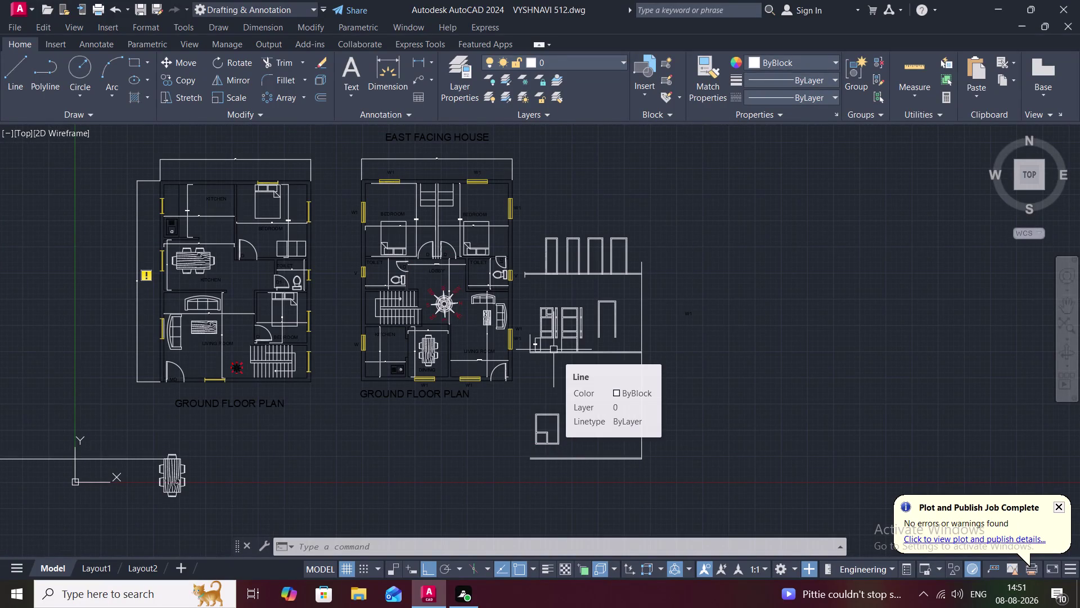
Offset the right compartment's bottom line 3'10" upward to form a shelf.
scroll(up, 3)
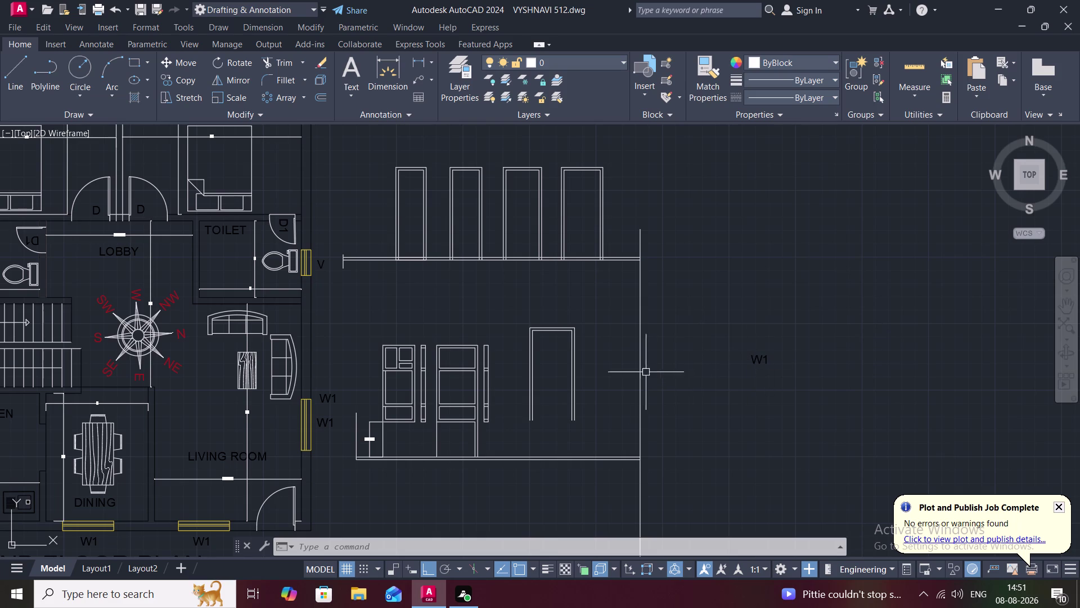
middle_drag(763, 310, 773, 304)
scroll(down, 3)
middle_drag(676, 360, 754, 307)
scroll(down, 3)
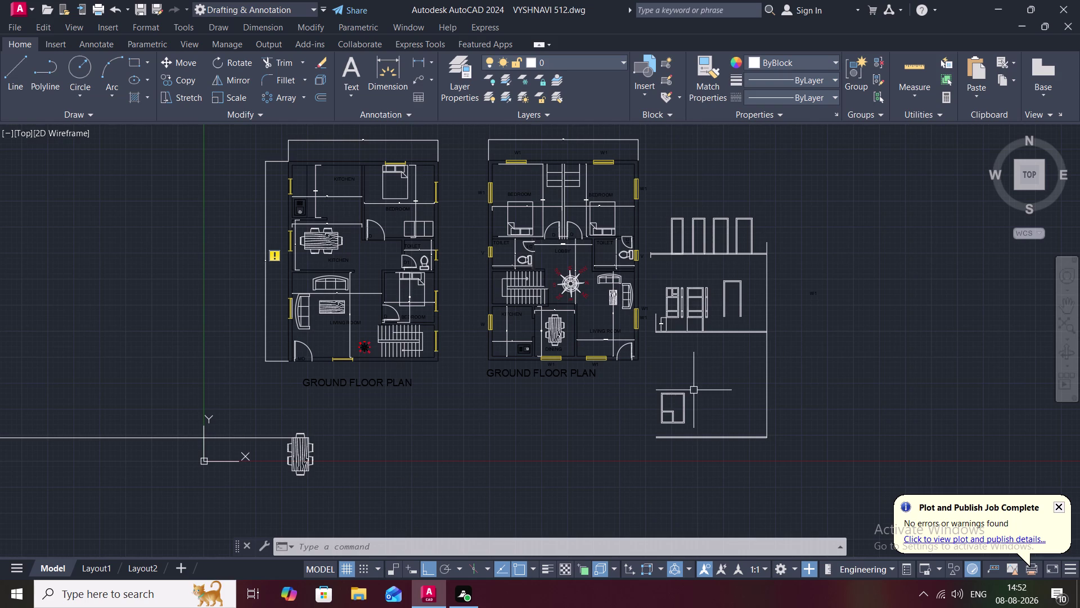
scroll(up, 3)
scroll(up, 3)
middle_drag(694, 390, 697, 286)
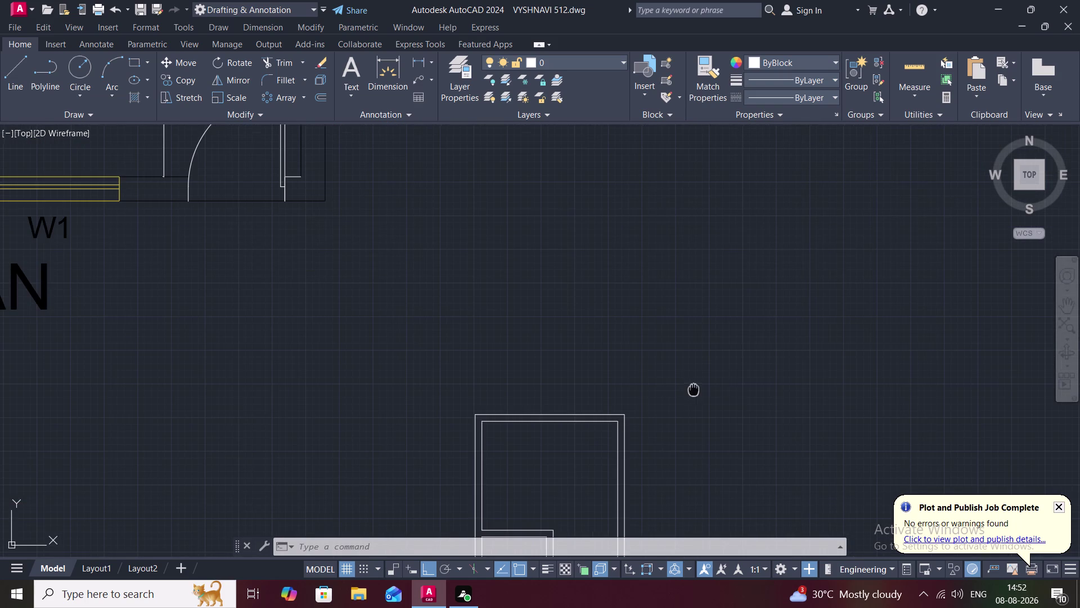
middle_drag(697, 286, 703, 259)
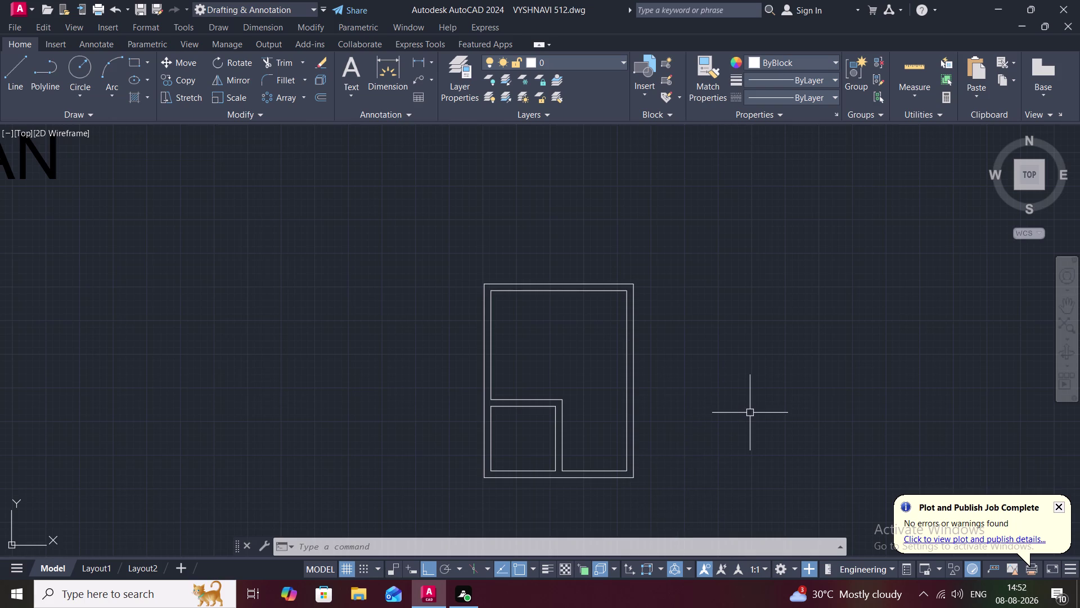
scroll(up, 3)
middle_drag(615, 384, 691, 337)
scroll(down, 3)
scroll(up, 3)
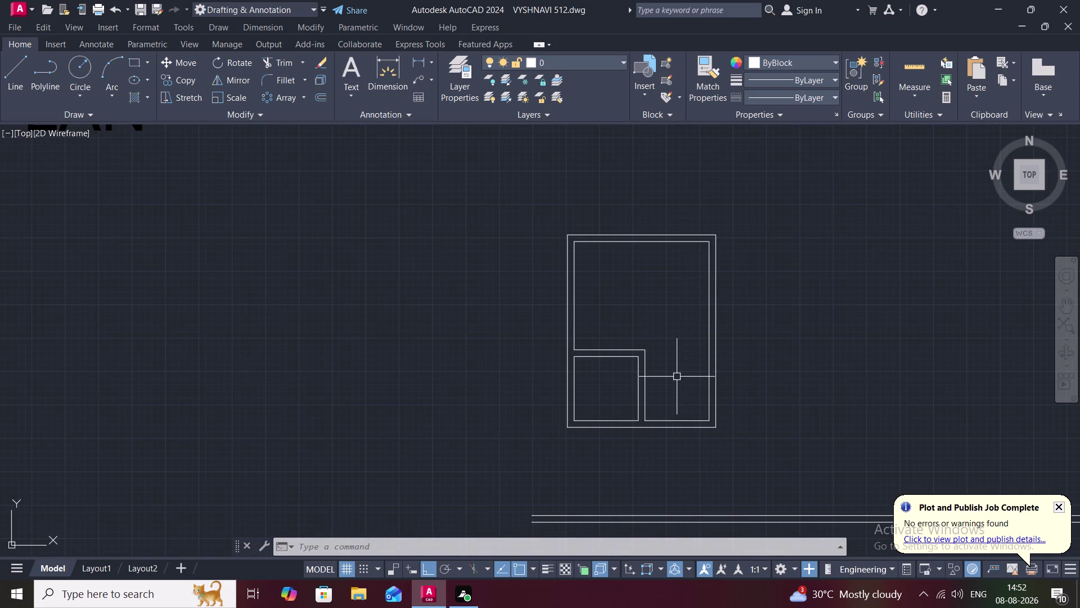
key(o)
key(space)
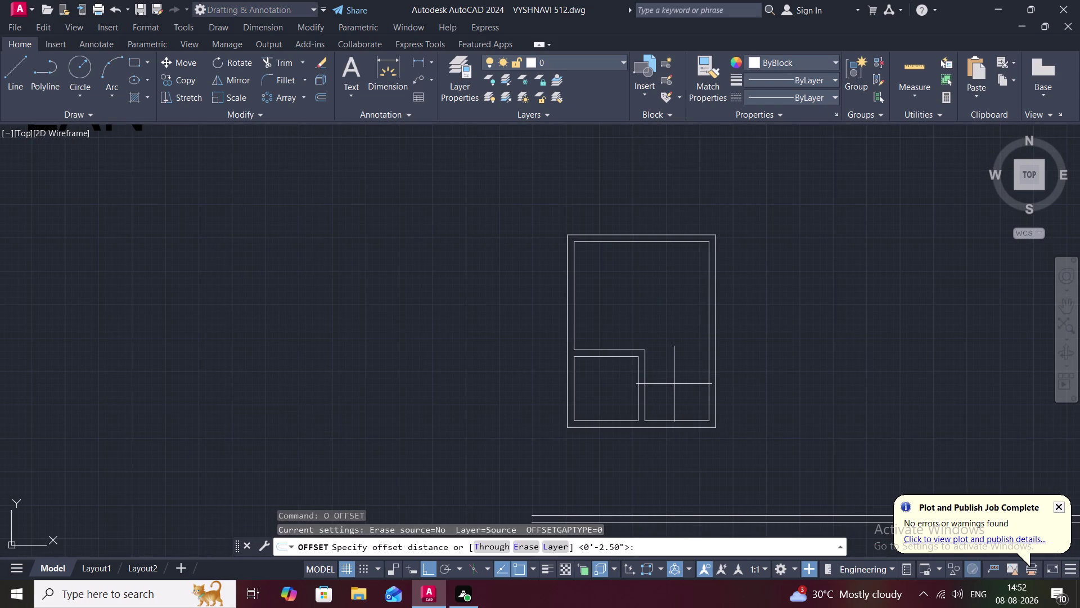
key(3)
text(')
text(10)
key(shift+quotedbl)
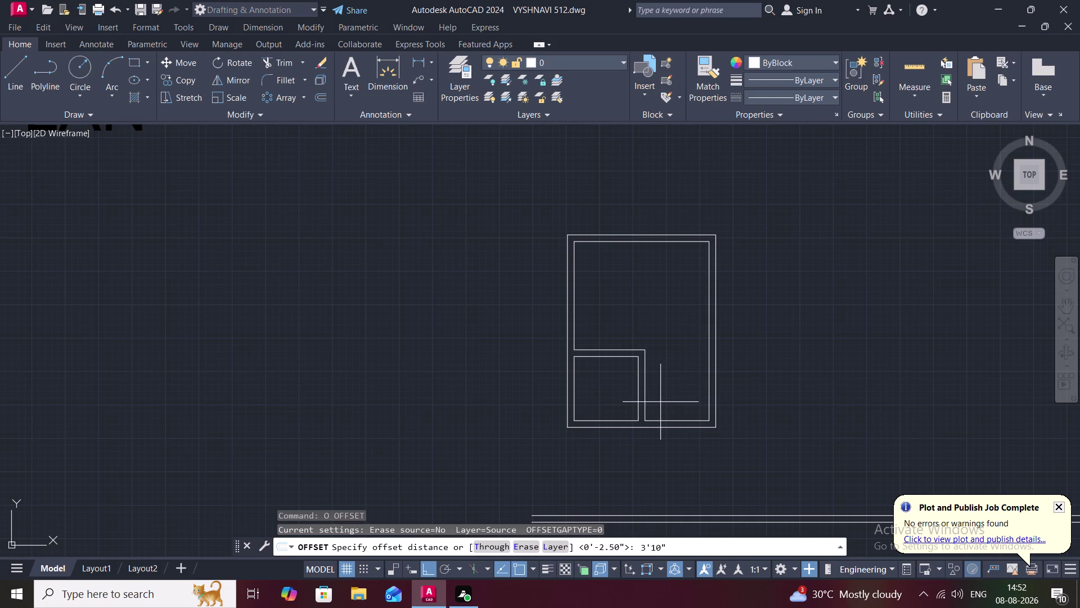
key(space)
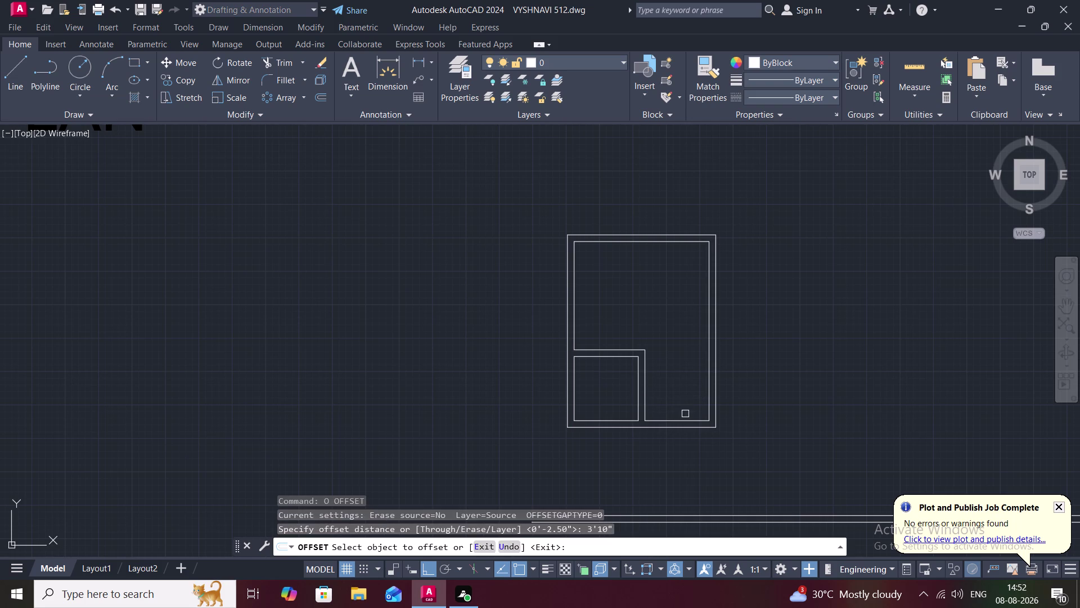
click(686, 420)
click(664, 340)
key(space)
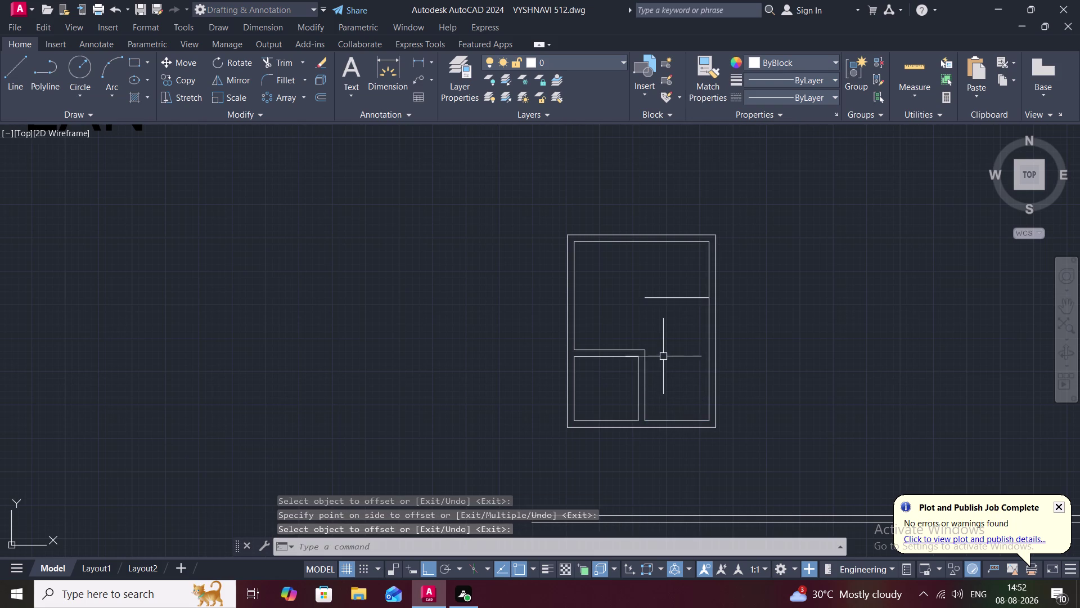
Extend the right compartment's side up to the shelf and the shelf left to the frame.
key(e)
text(X)
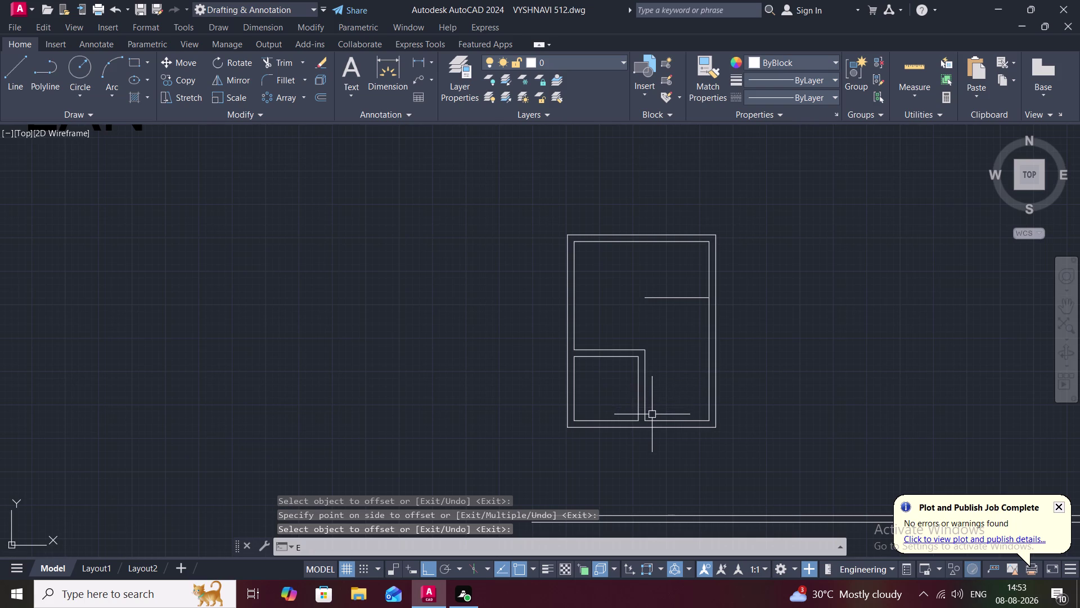
key(space)
click(647, 372)
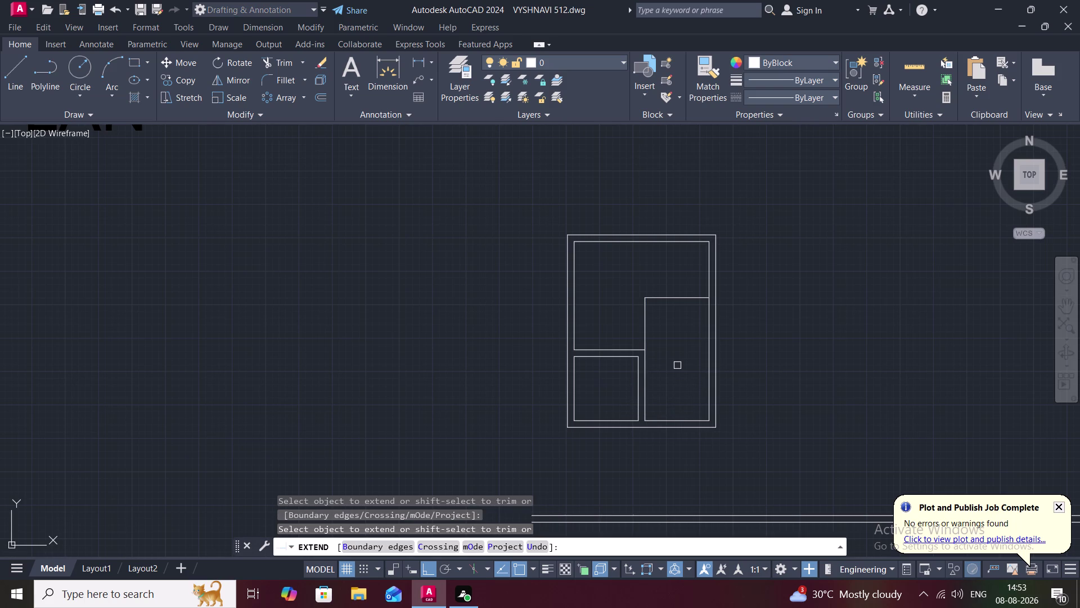
key(Escape)
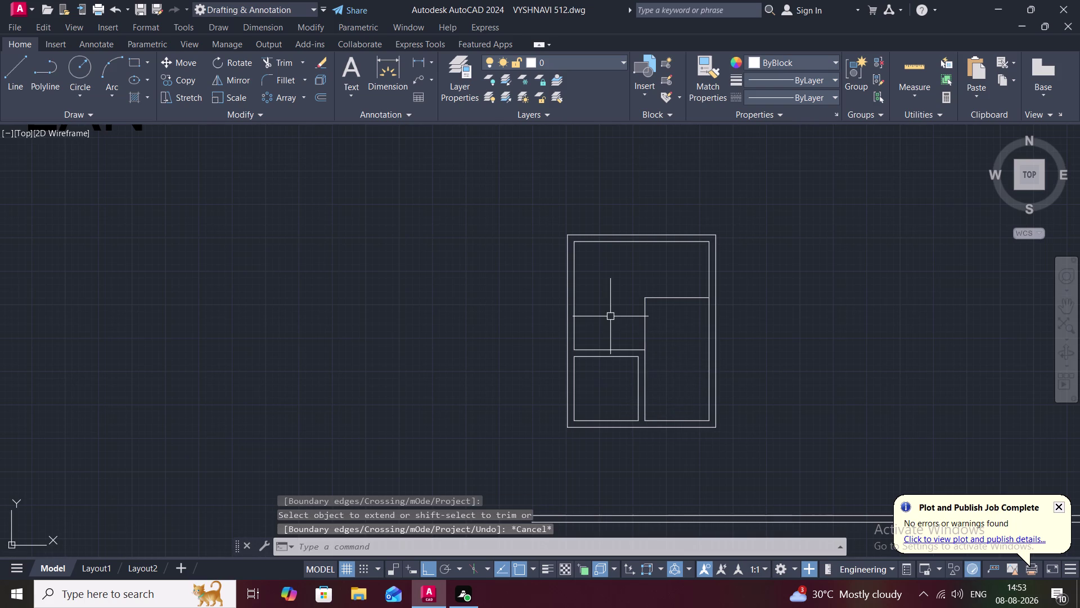
key(Escape)
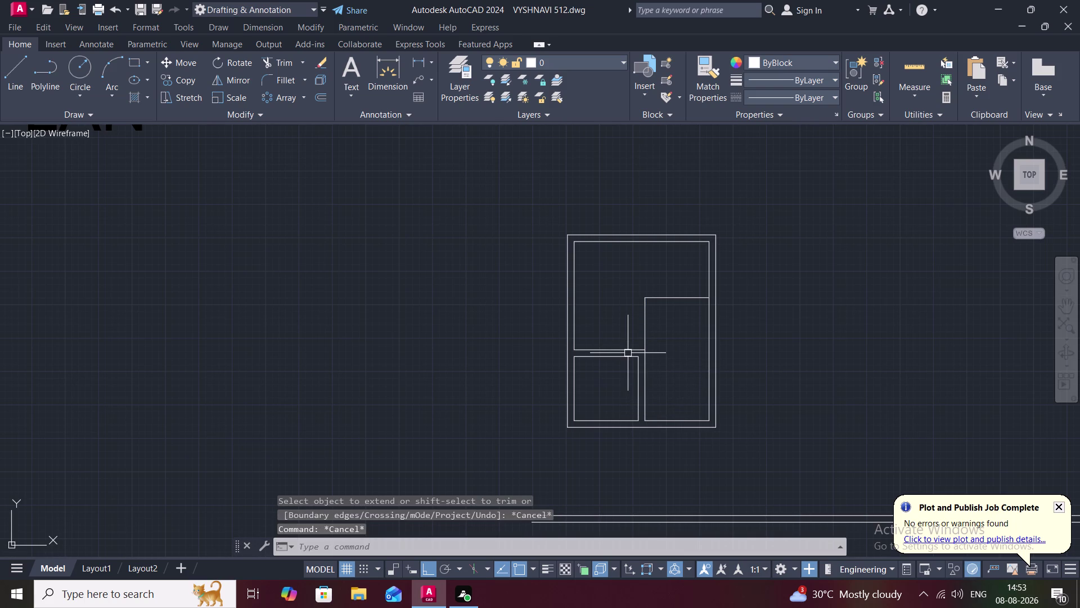
text(L)
key(space)
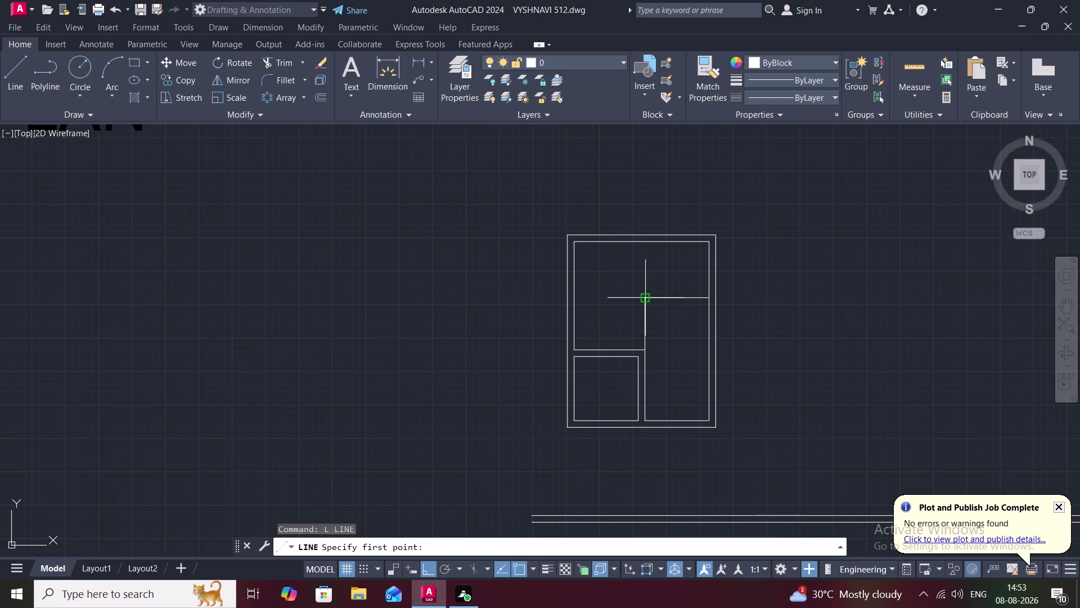
key(Escape)
key(e)
text(X)
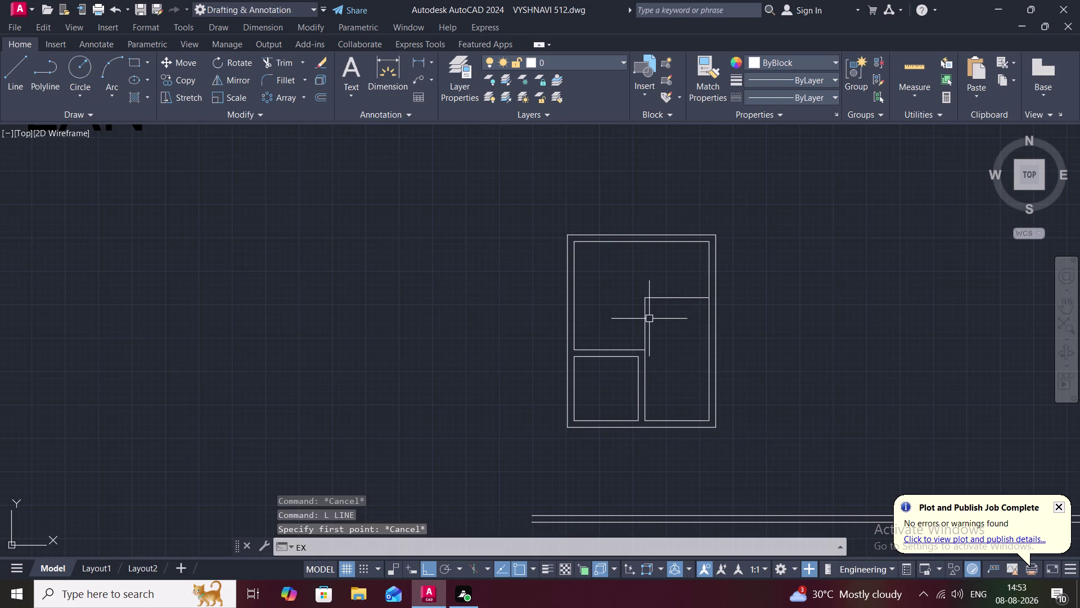
key(space)
click(670, 298)
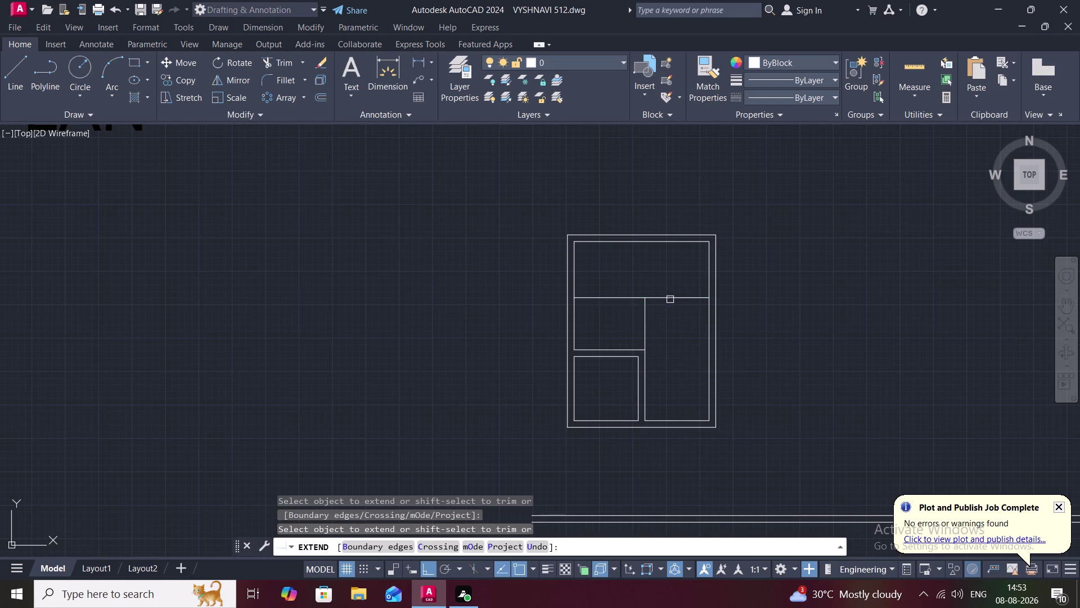
key(Escape)
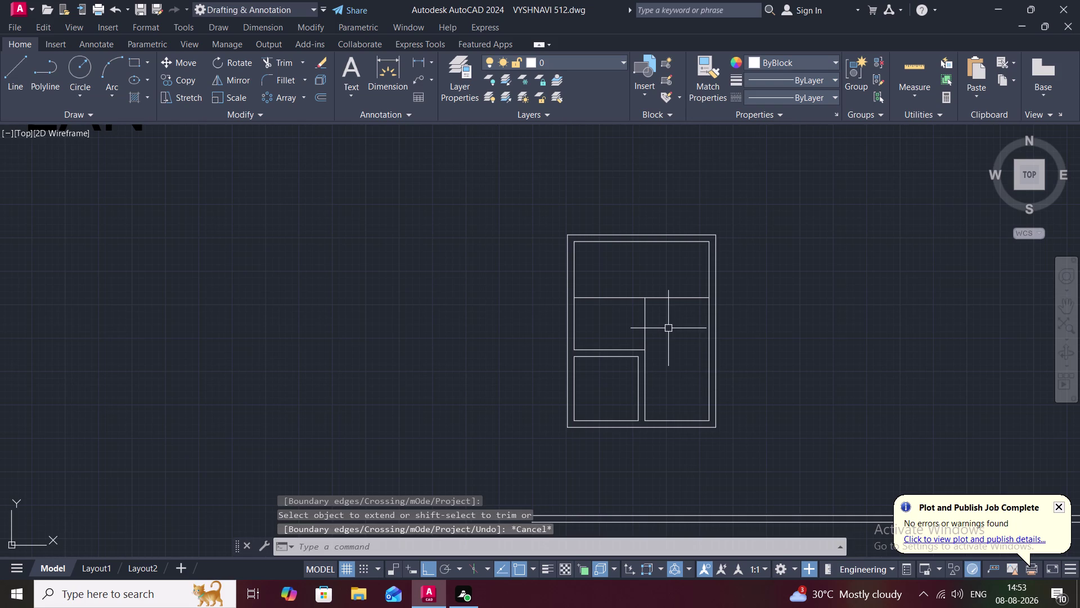
Extend the lower compartment's divider up to the shelf.
scroll(up, 3)
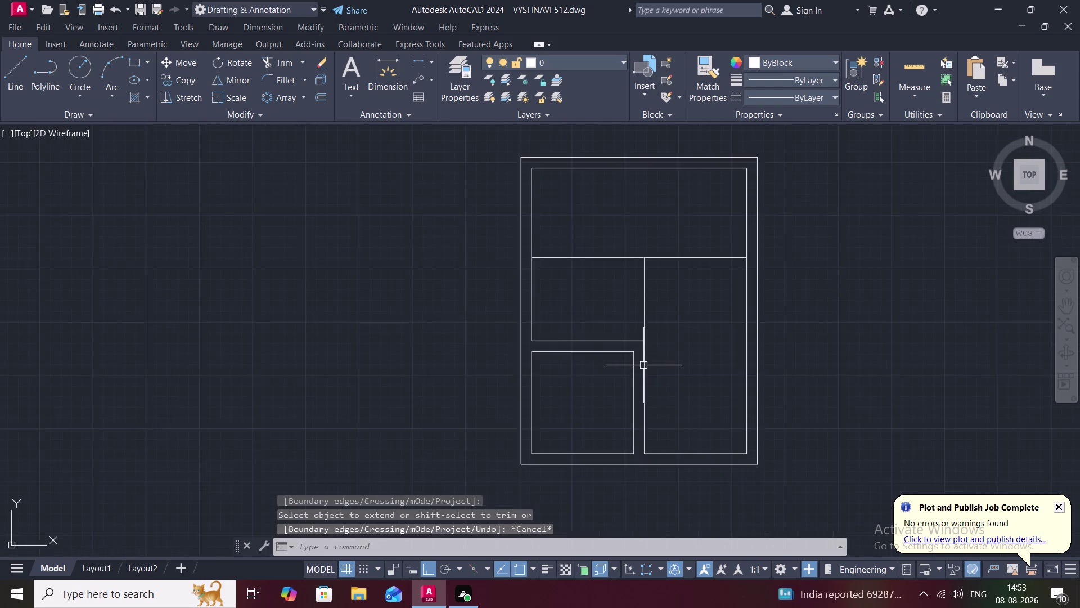
scroll(up, 3)
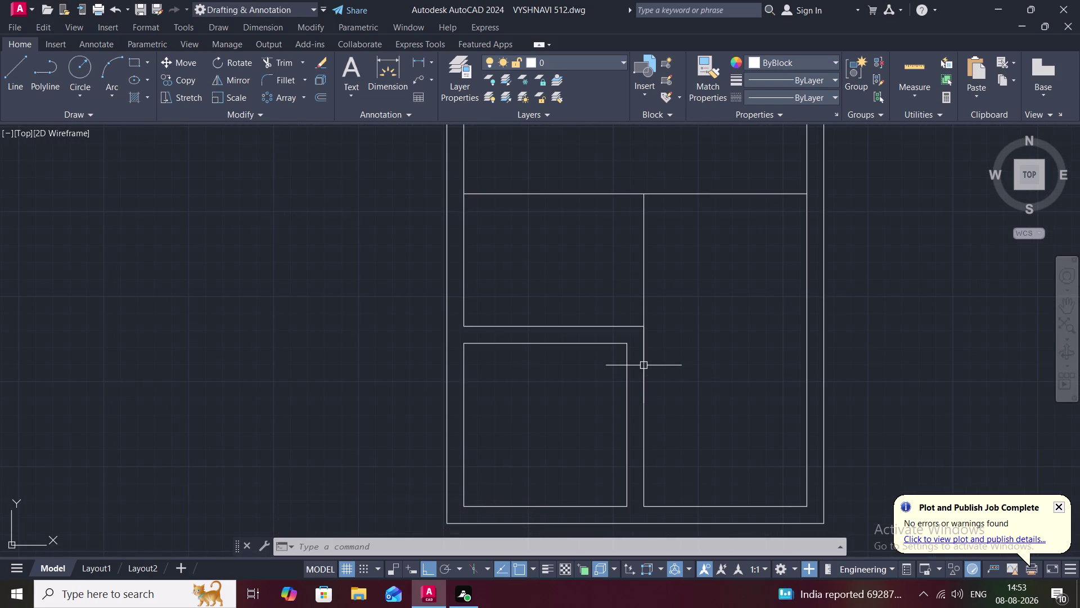
text(EX)
key(space)
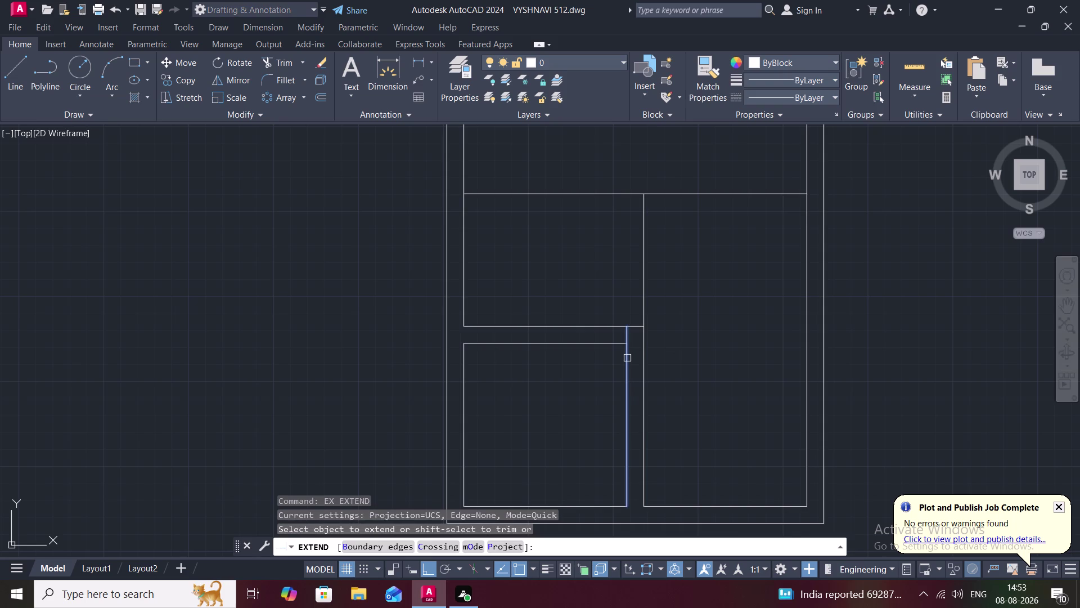
click(627, 358)
click(628, 343)
key(Escape)
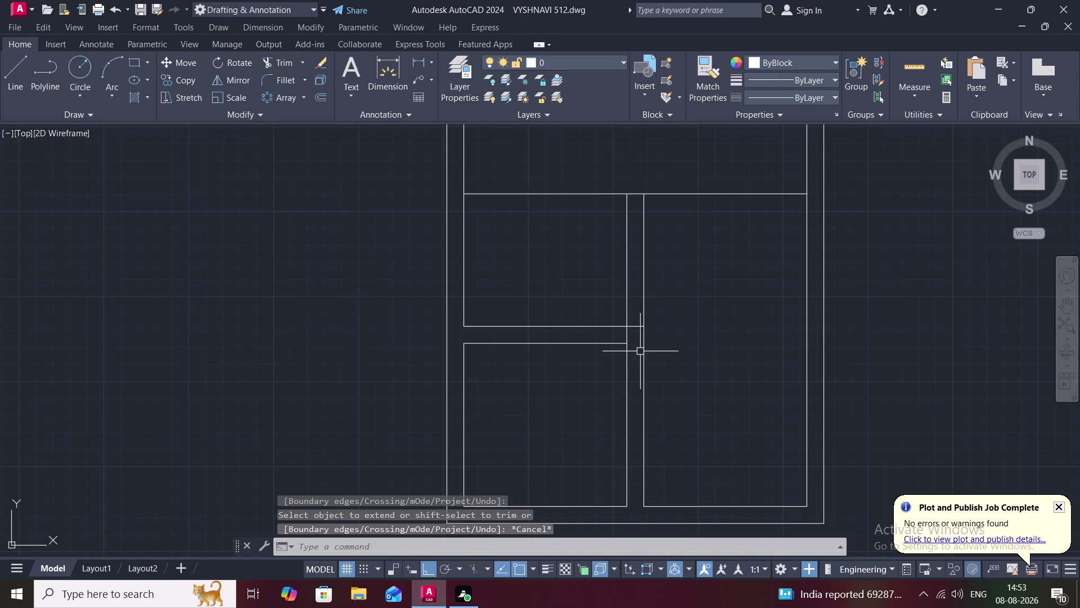
Trim the short stub between the left compartments.
key(r)
key(Escape)
key(t)
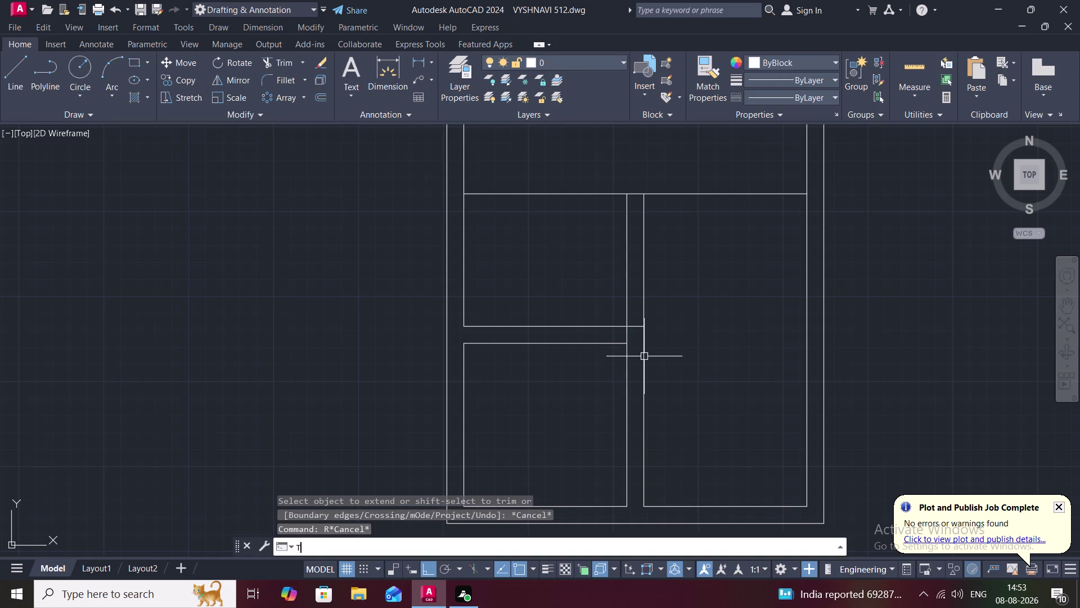
key(r)
key(space)
click(636, 327)
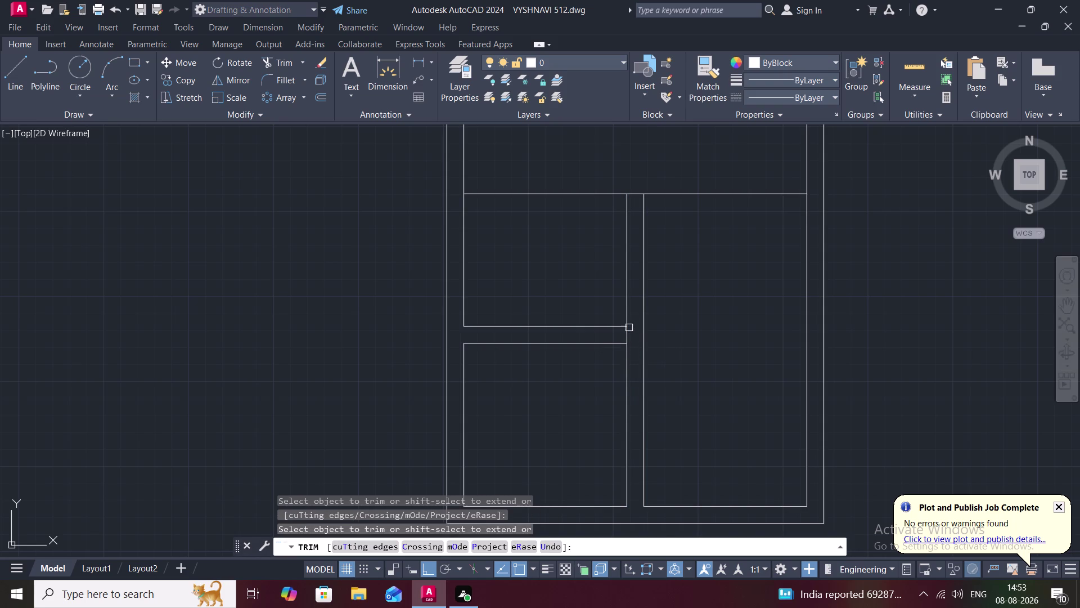
click(628, 334)
key(Escape)
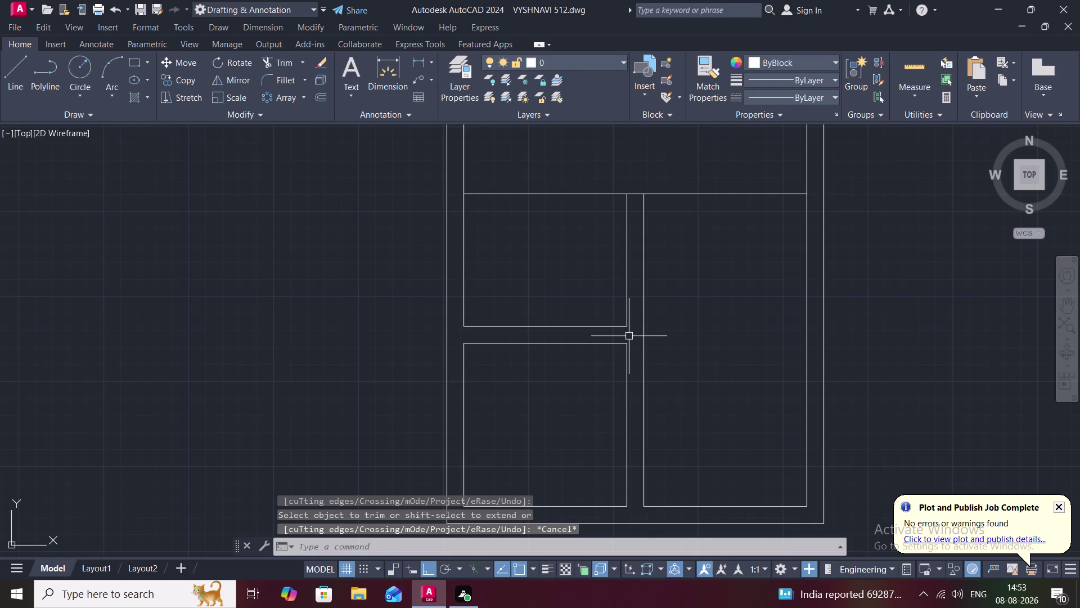
key(Escape)
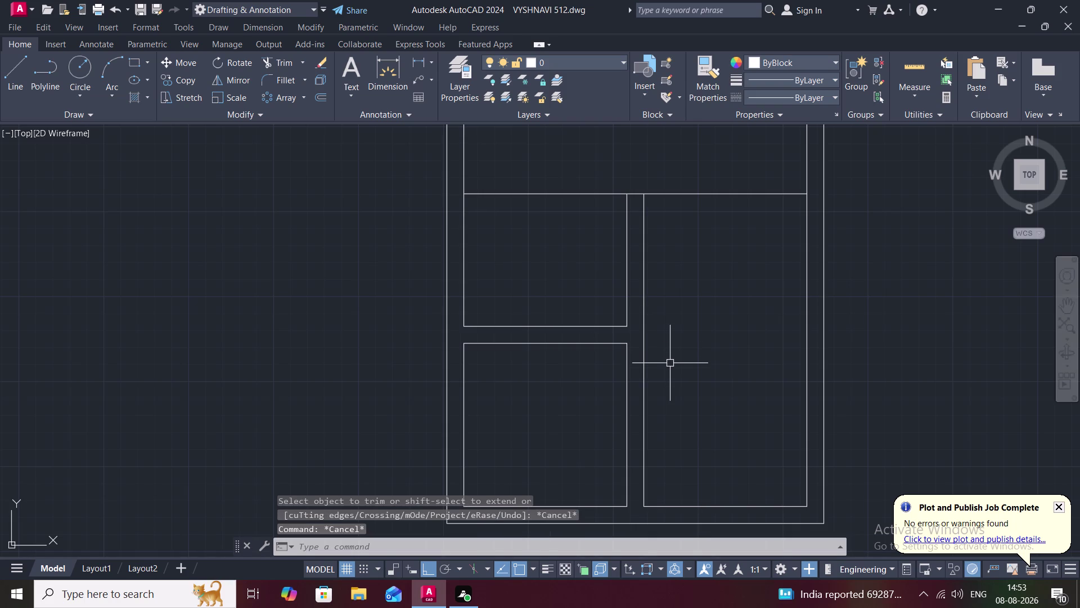
Offset the top shelf line 2.5" upward to form a thin top panel.
key(o)
key(space)
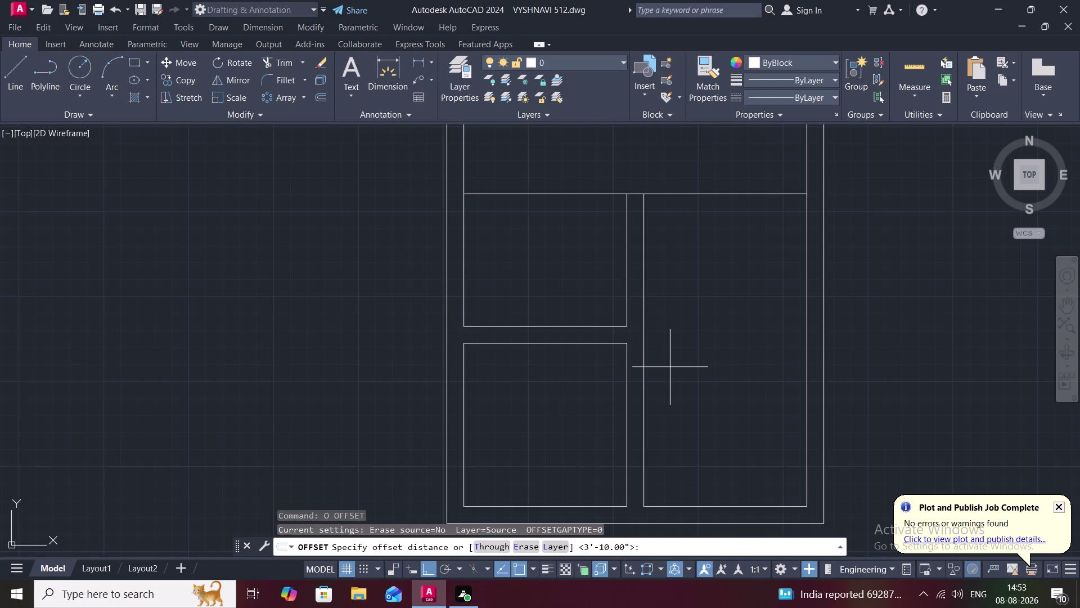
key(2)
key(period)
key(5)
text(")
key(space)
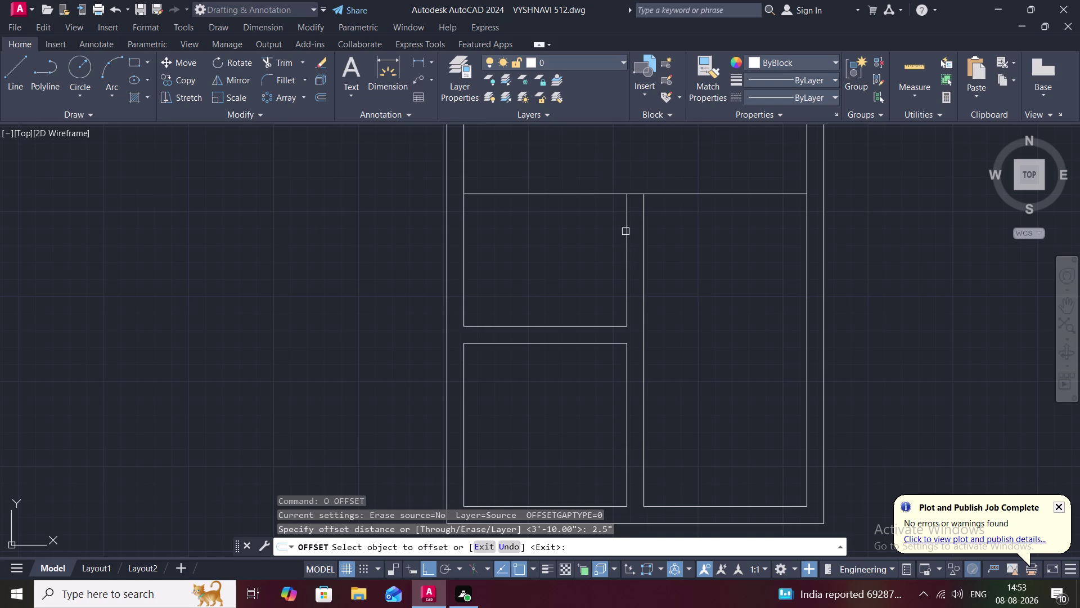
click(636, 193)
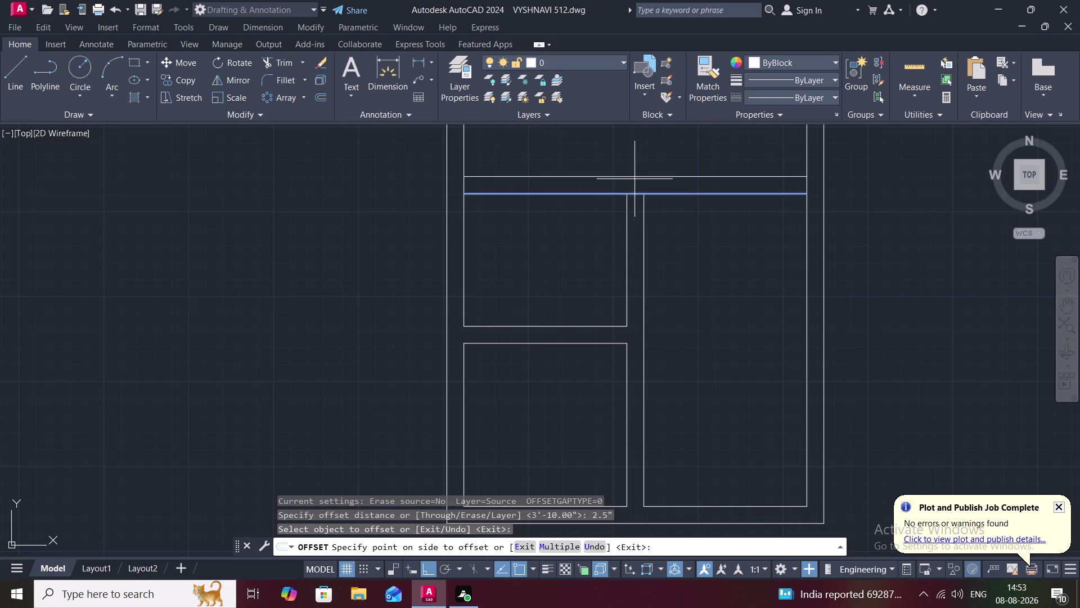
click(634, 178)
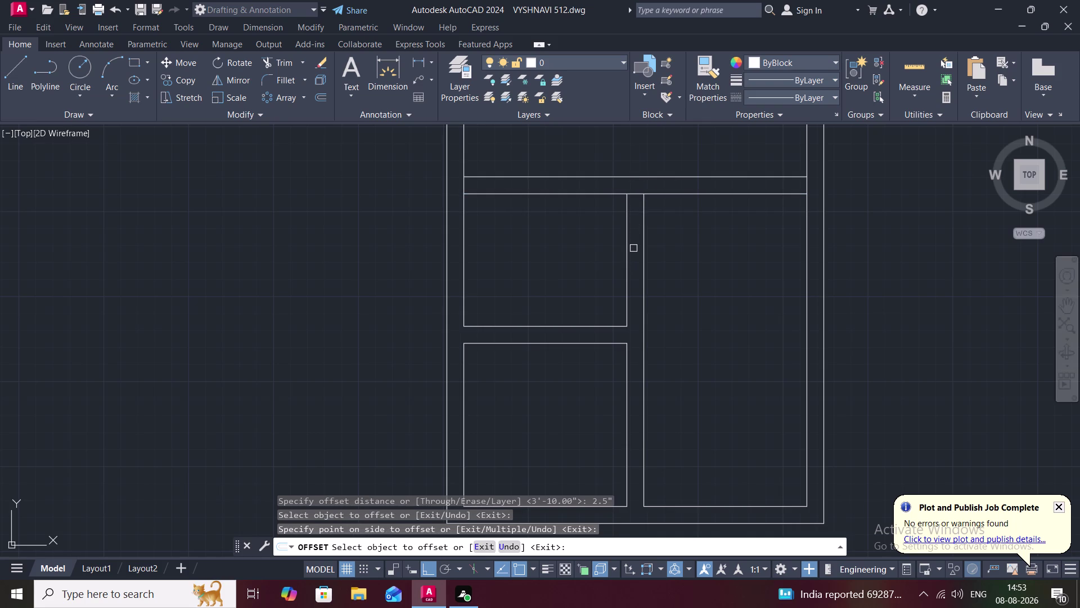
key(Escape)
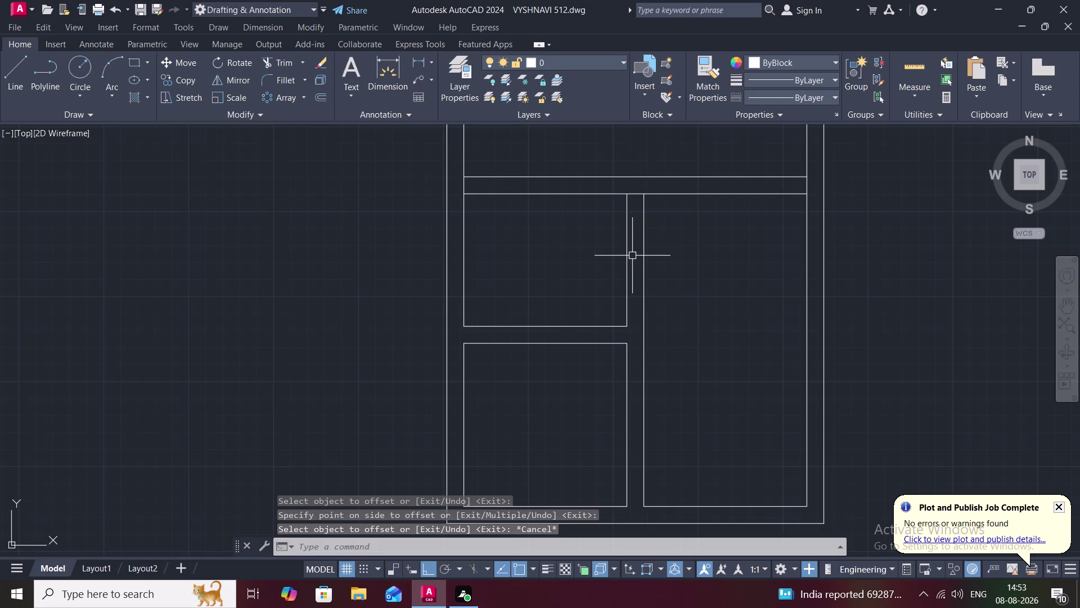
Trim an overlapping line segment at the top panel.
key(t)
text(R)
key(space)
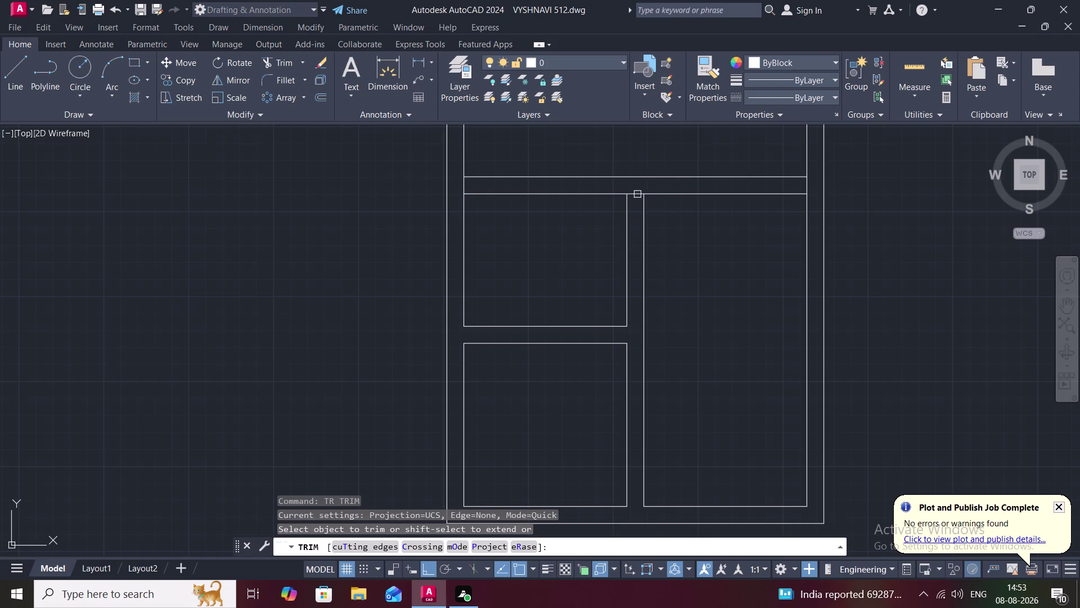
click(637, 195)
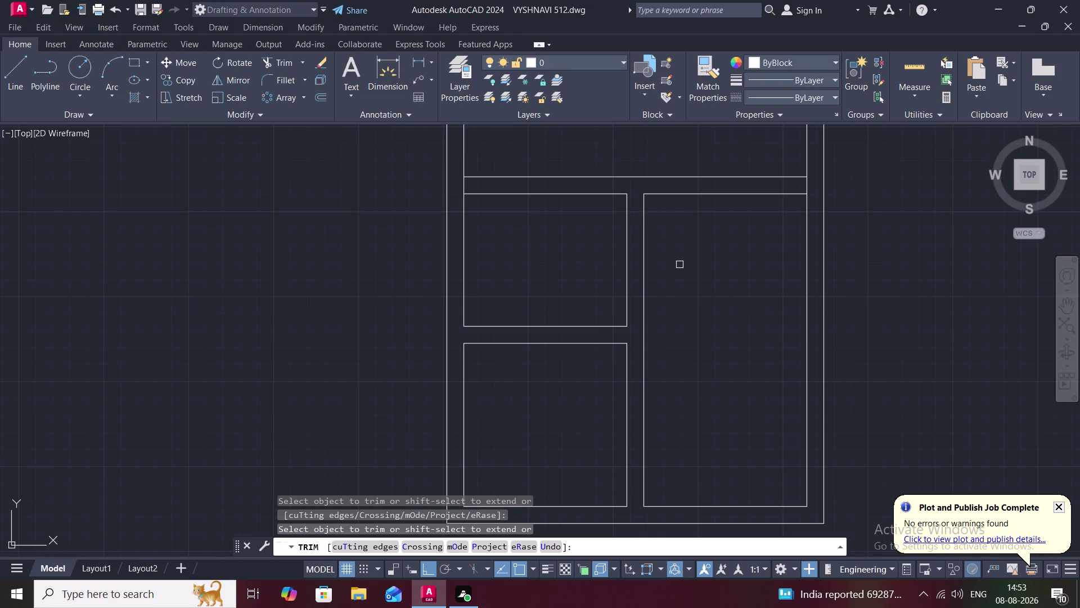
key(Escape)
scroll(down, 3)
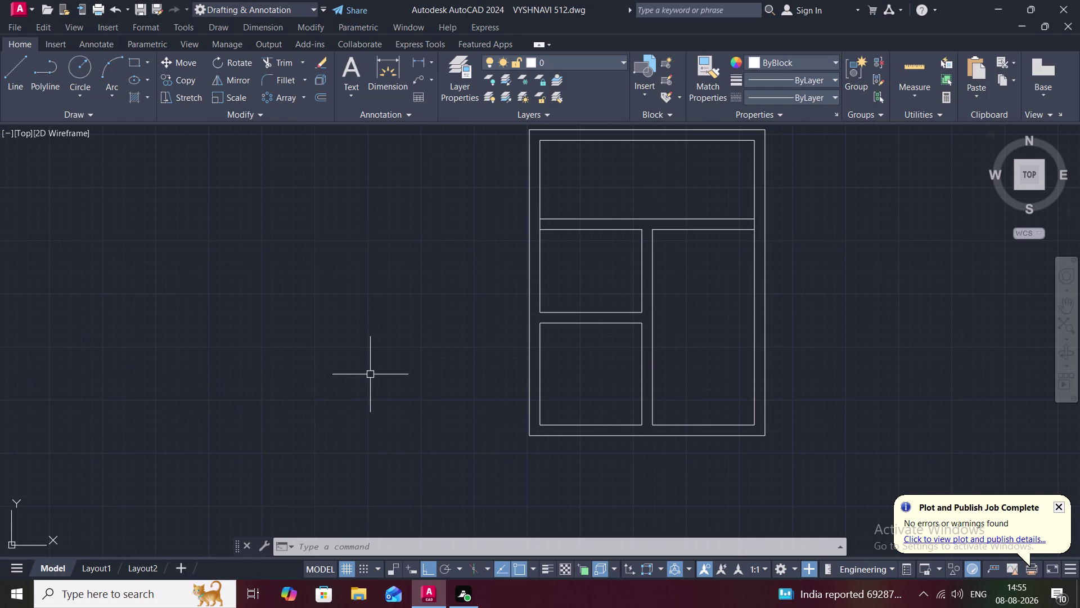
Trim away a leftover line segment inside the cabinet elevation.
key(r)
key(Escape)
text(T)
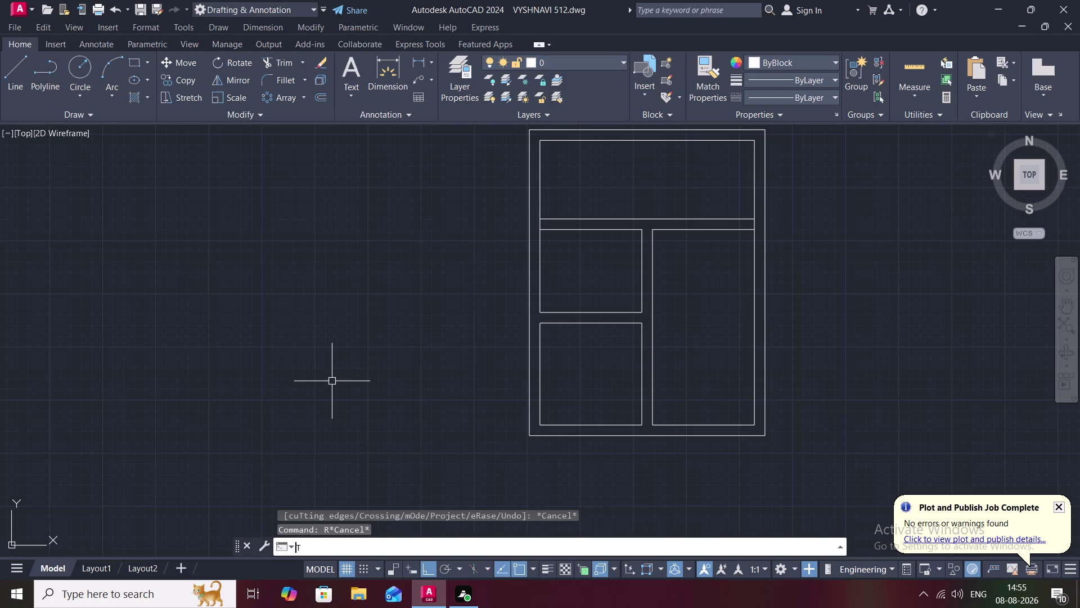
text(R)
key(space)
scroll(up, 3)
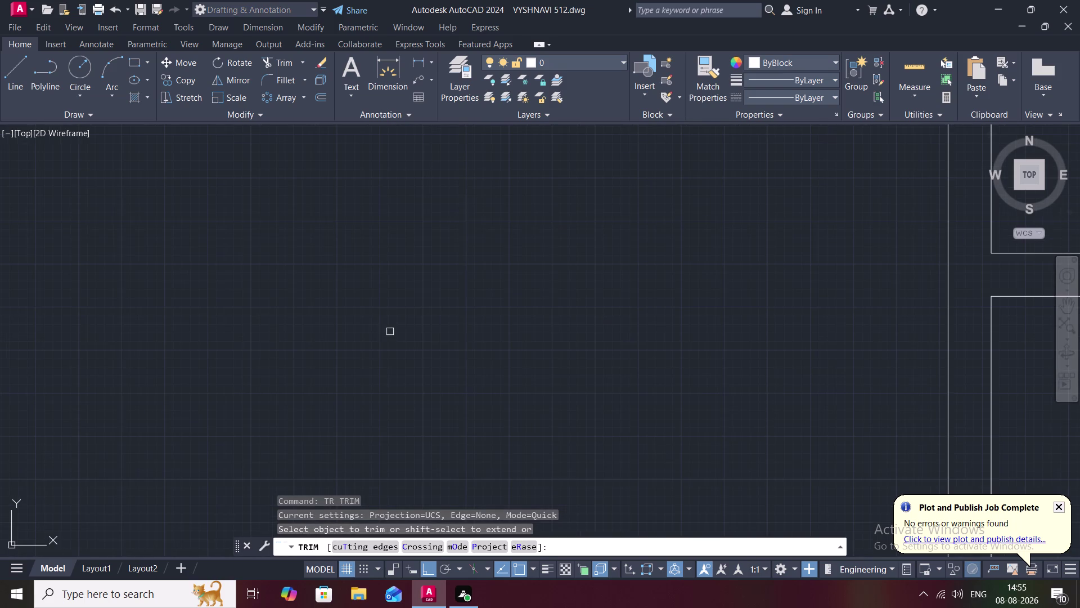
middle_drag(393, 331, 237, 607)
scroll(down, 3)
scroll(down, 3)
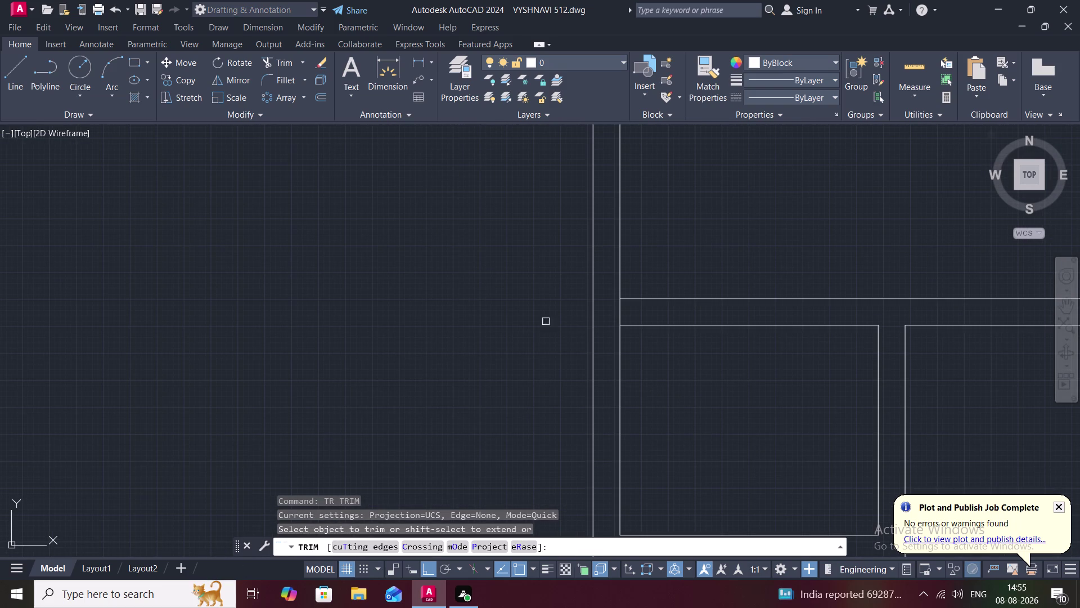
click(621, 311)
scroll(down, 3)
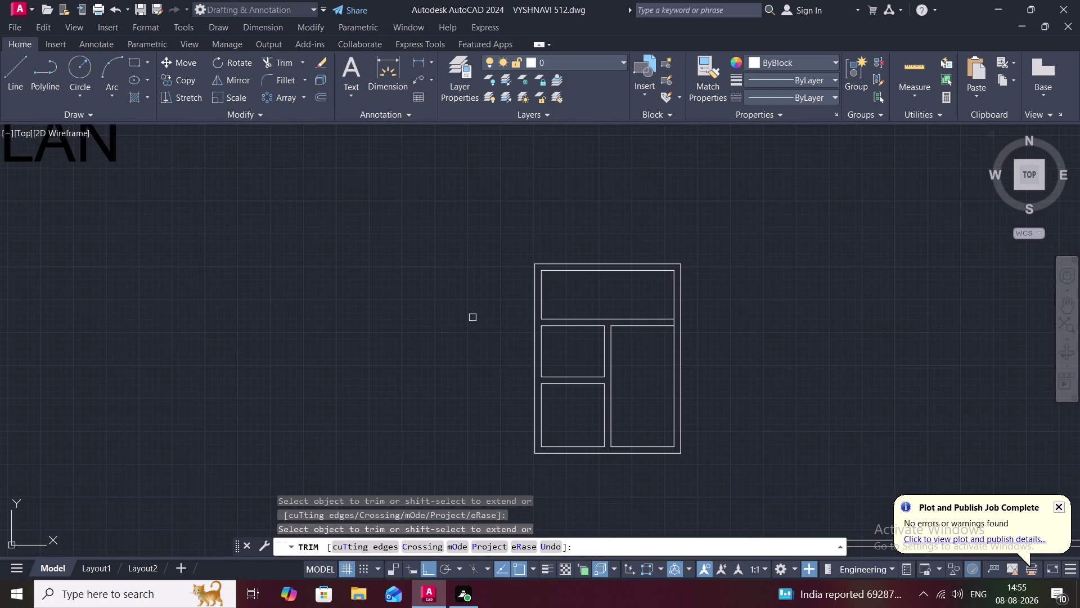
scroll(up, 3)
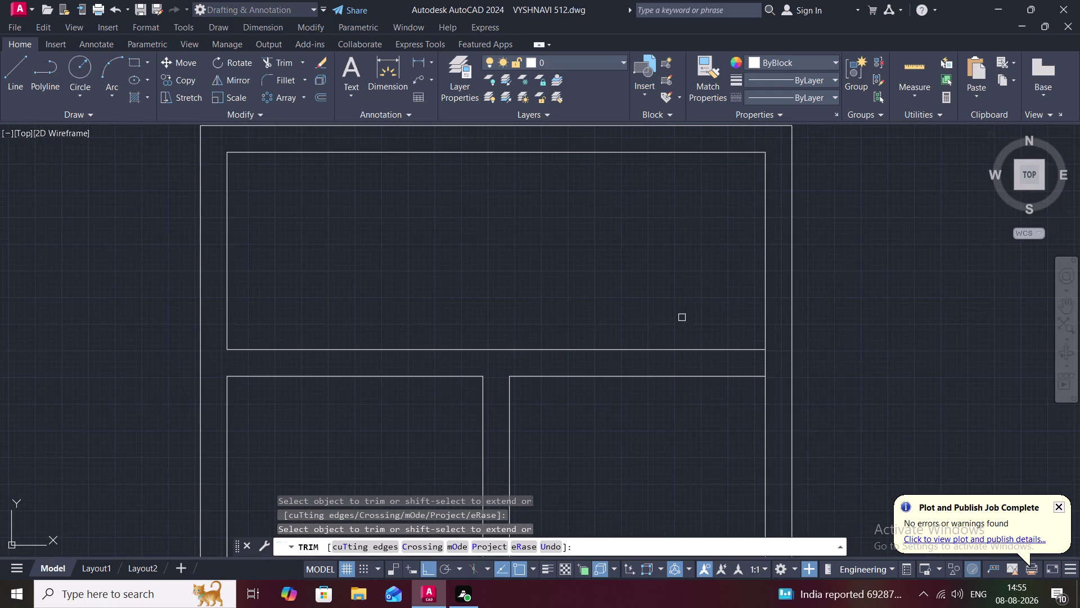
click(763, 366)
Bring the floor-plan wall line into view, dismiss the trim mode prompt, and start OFFSET.
scroll(down, 3)
scroll(down, 3)
middle_drag(840, 353, 734, 259)
scroll(down, 3)
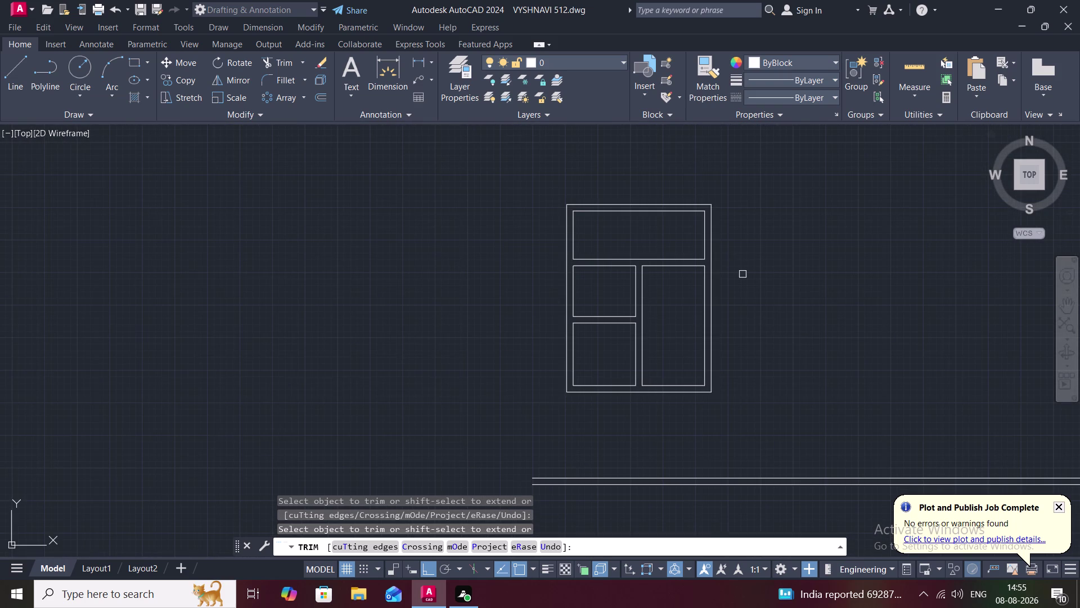
middle_drag(744, 275, 650, 299)
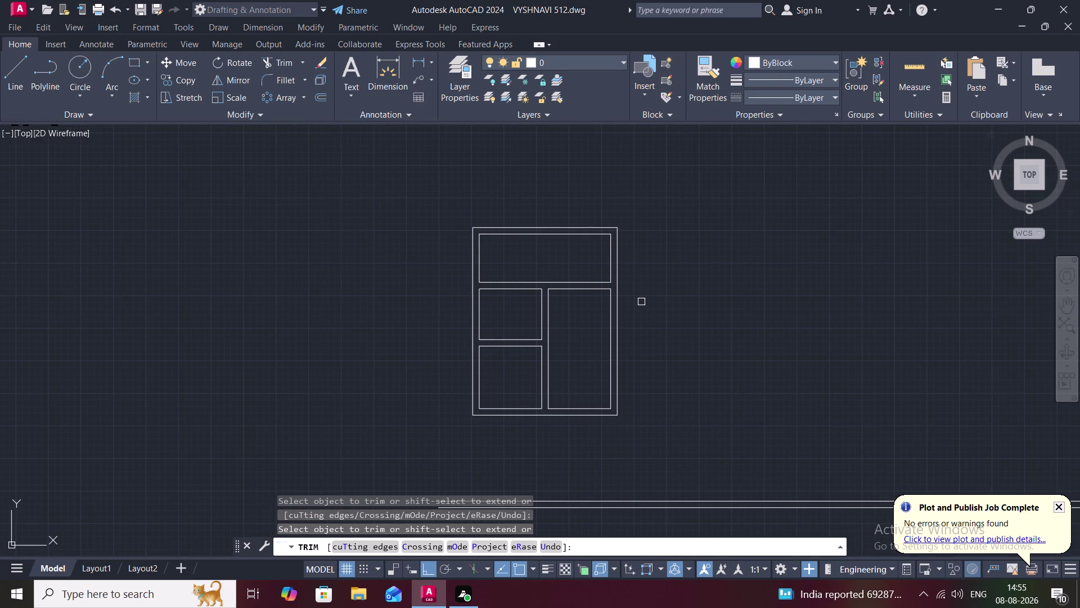
scroll(down, 3)
middle_drag(649, 316, 628, 317)
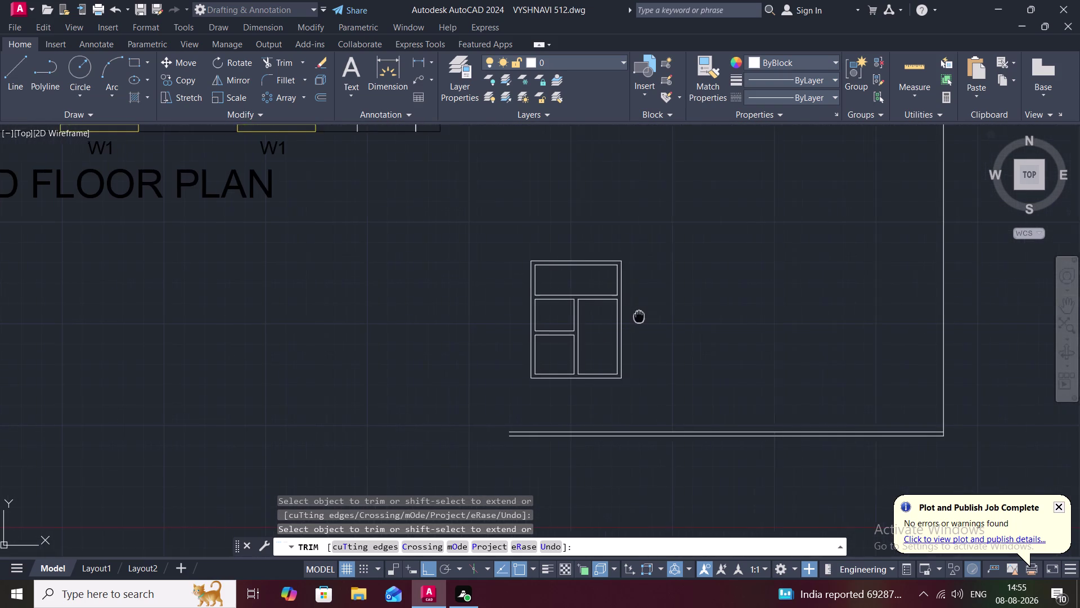
middle_drag(628, 317, 589, 299)
scroll(up, 3)
middle_drag(603, 286, 616, 208)
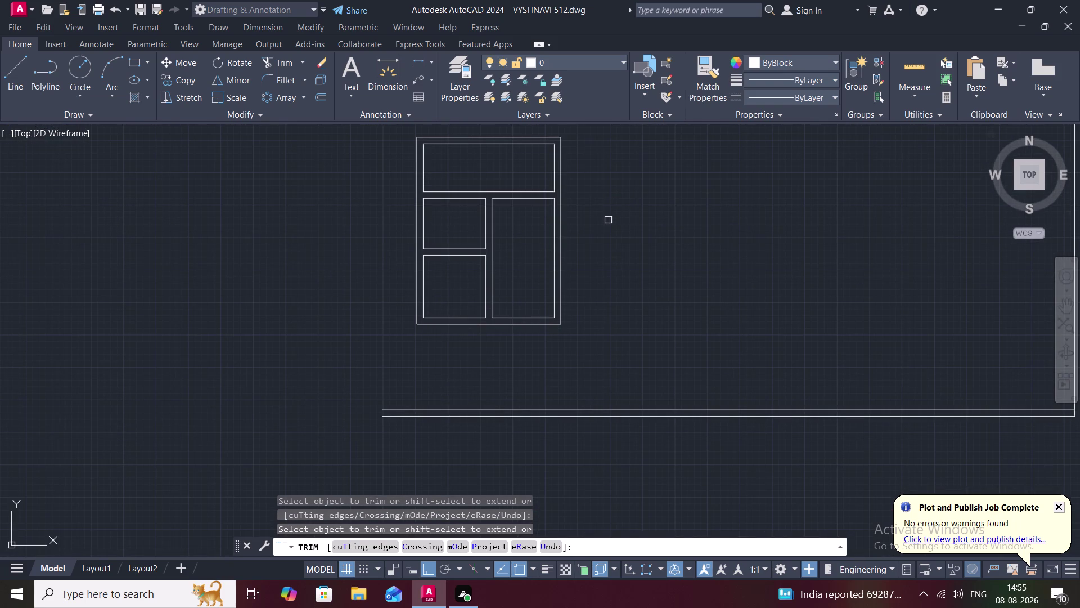
text(O)
key(space)
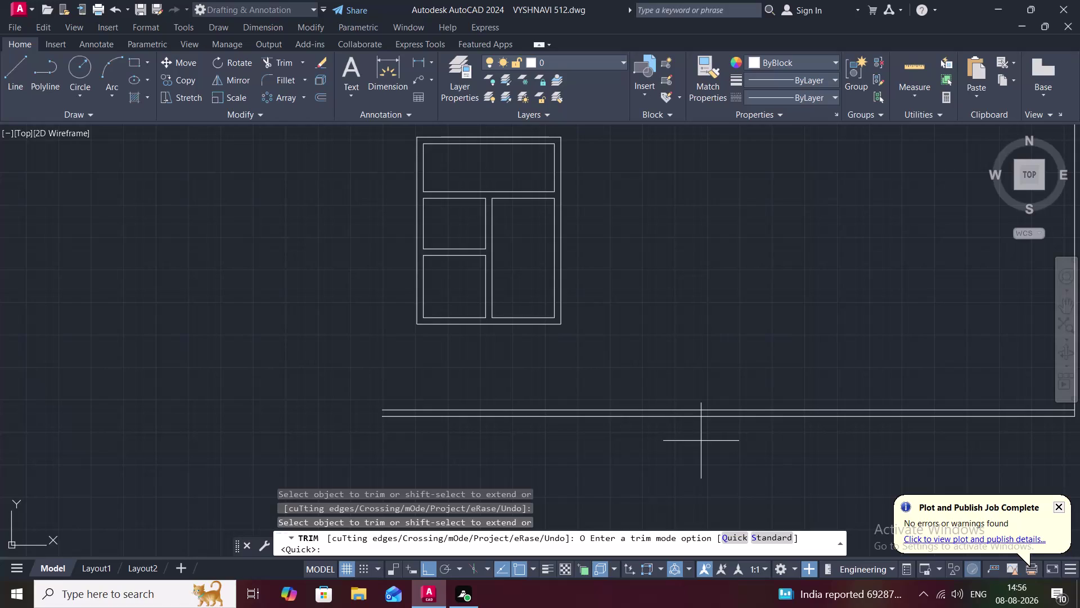
middle_drag(639, 324, 641, 329)
middle_drag(640, 328, 602, 390)
scroll(down, 3)
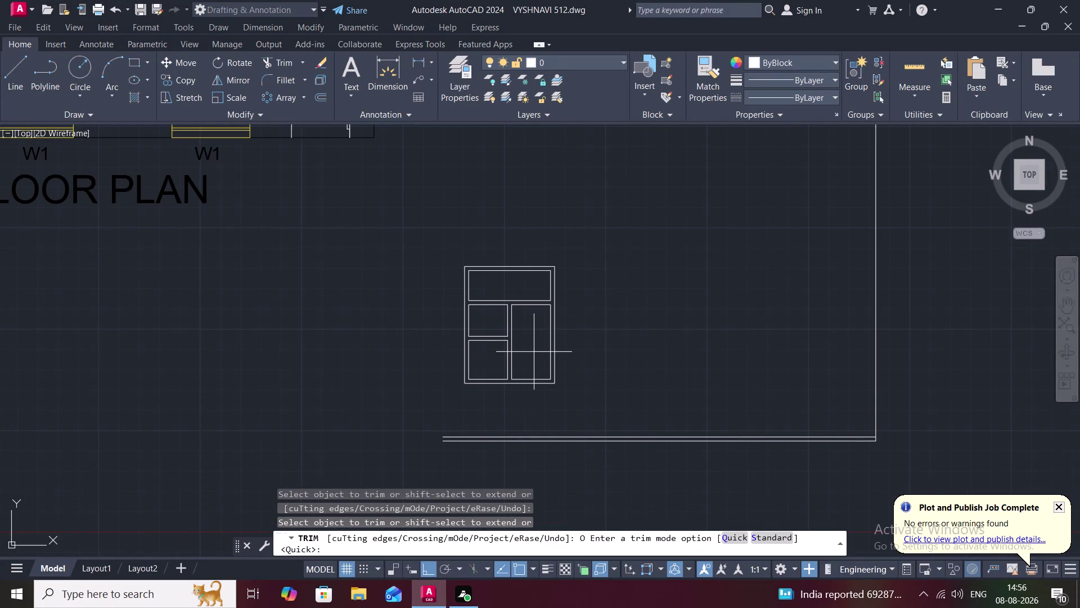
text(L)
key(space)
key(Escape)
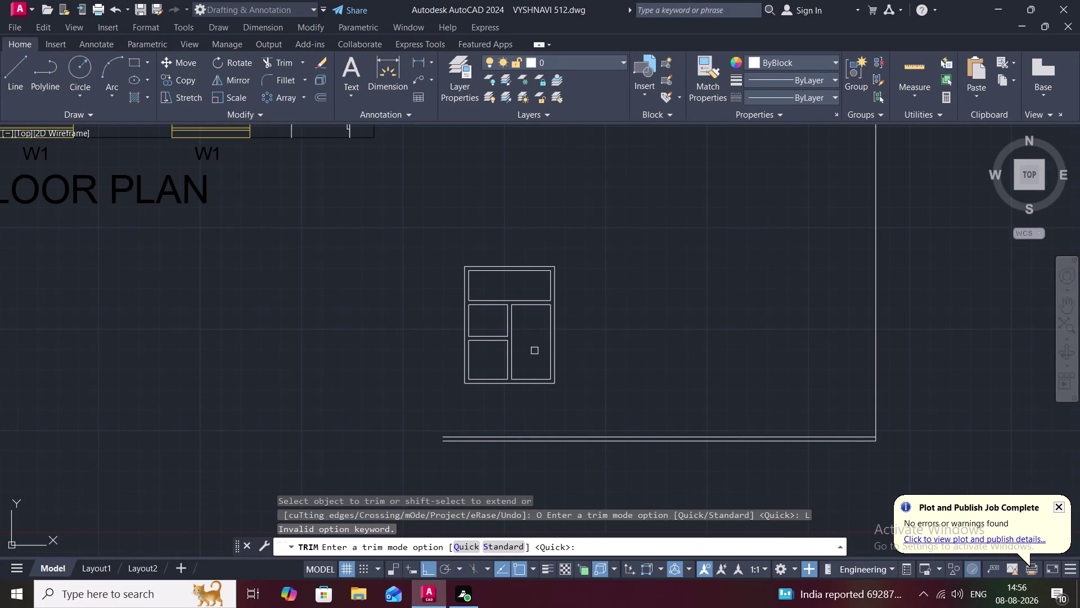
key(o)
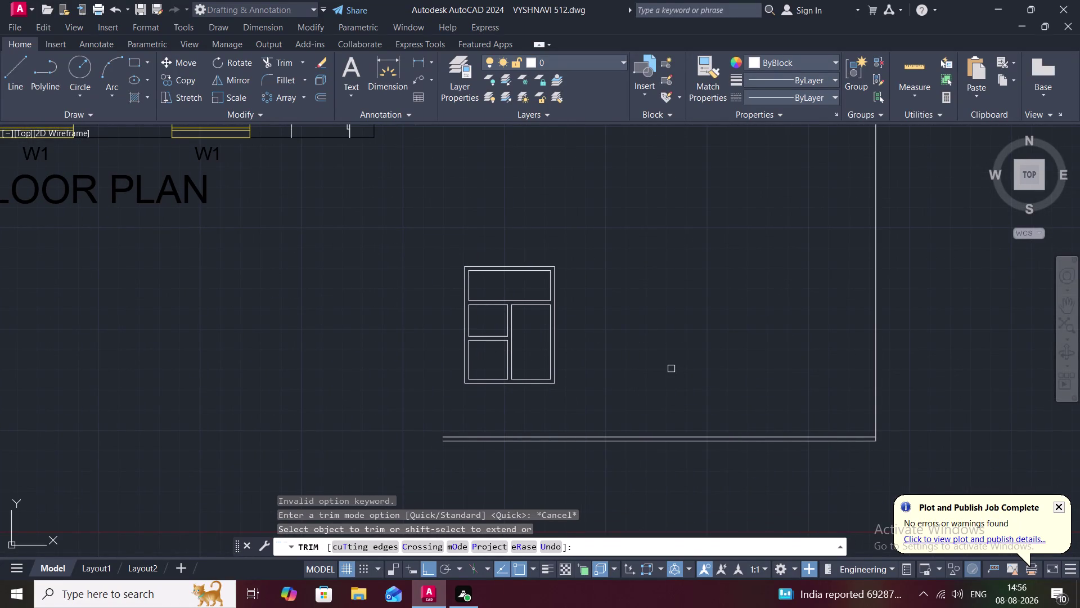
key(space)
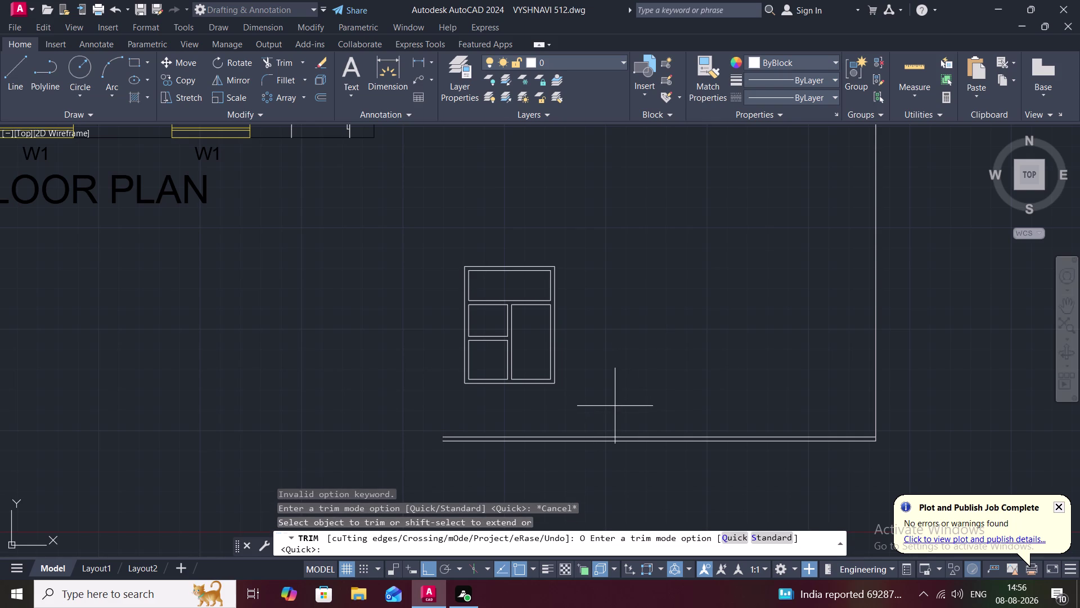
key(space)
key(space)
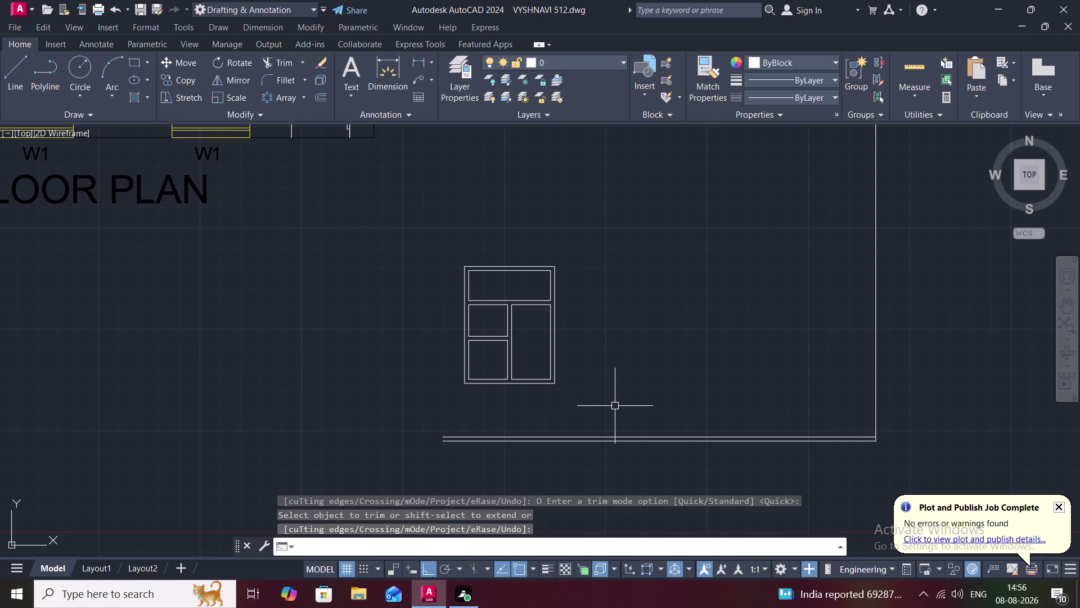
text(O)
key(space)
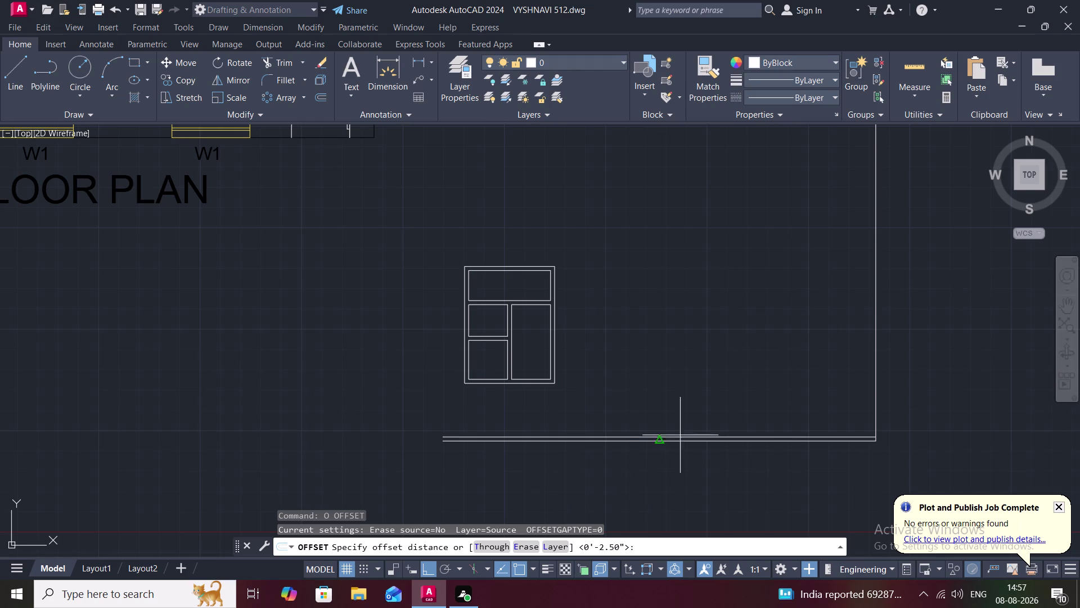
Offset the wall line 3' upward, level with the cabinet's base.
text(3)
text(')
key(space)
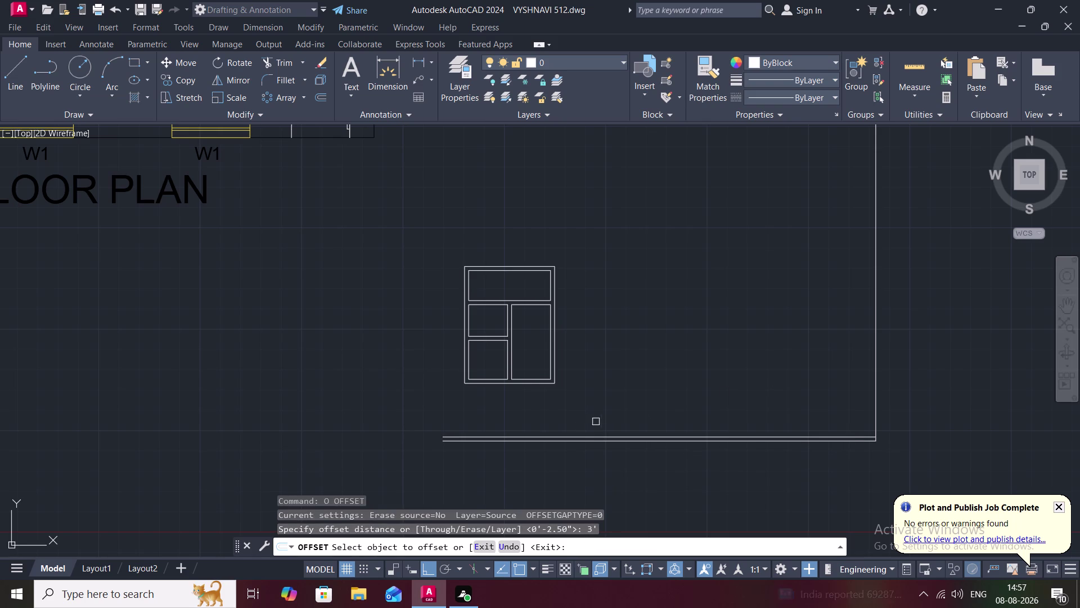
click(609, 435)
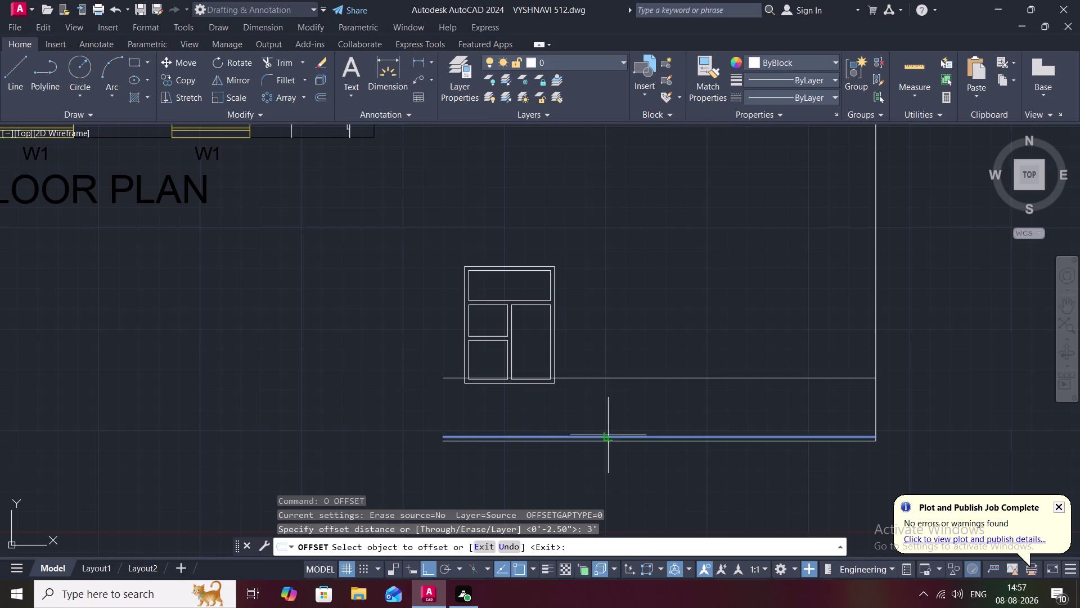
click(607, 387)
scroll(up, 3)
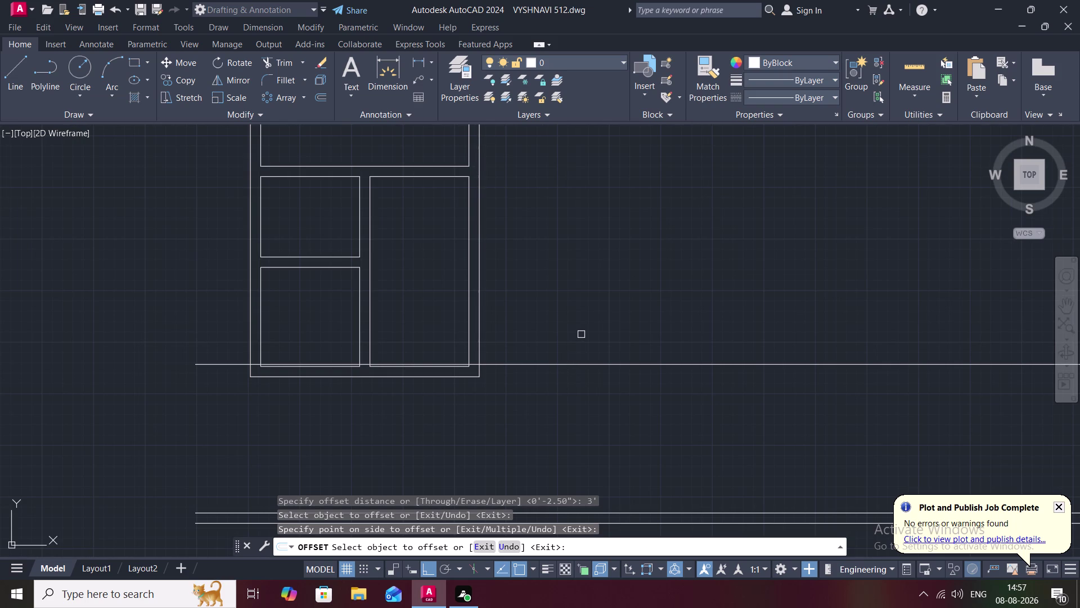
key(l)
key(space)
key(Escape)
text(L)
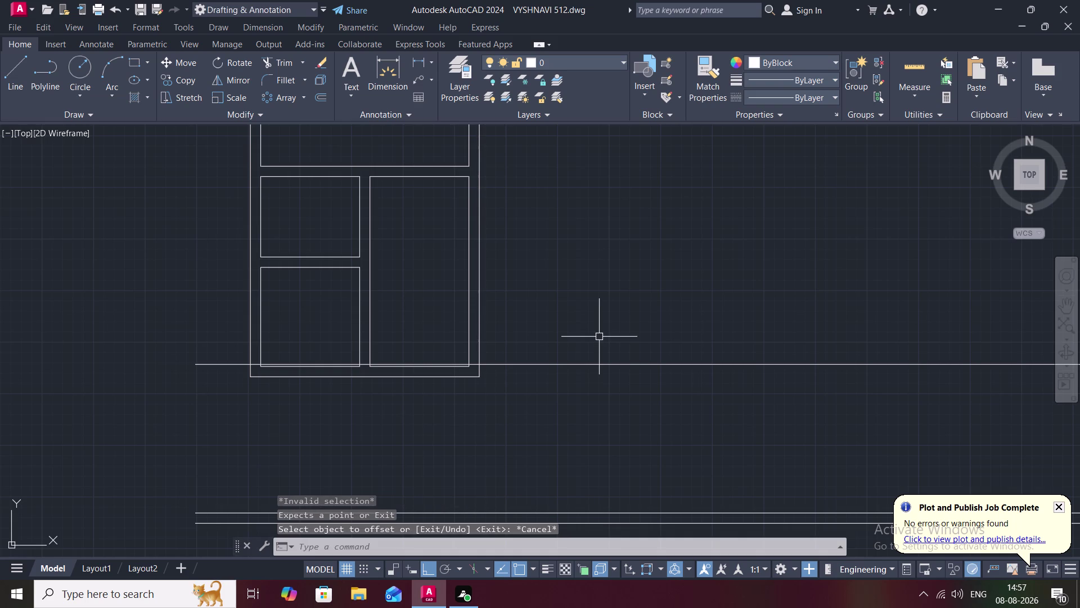
key(space)
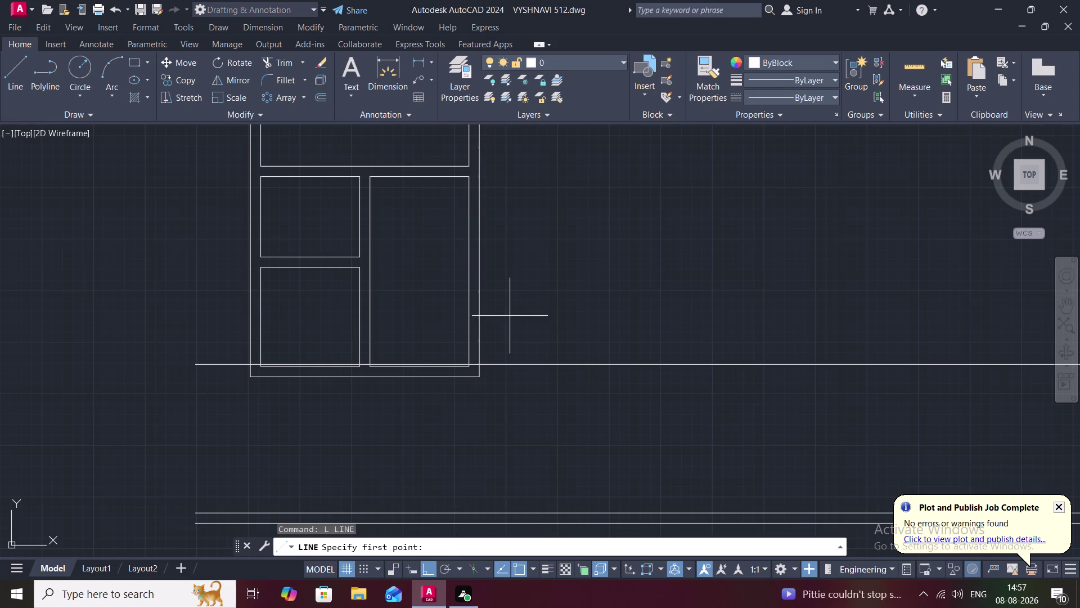
Draw a vertical line down from the cabinet's lower corner.
click(505, 317)
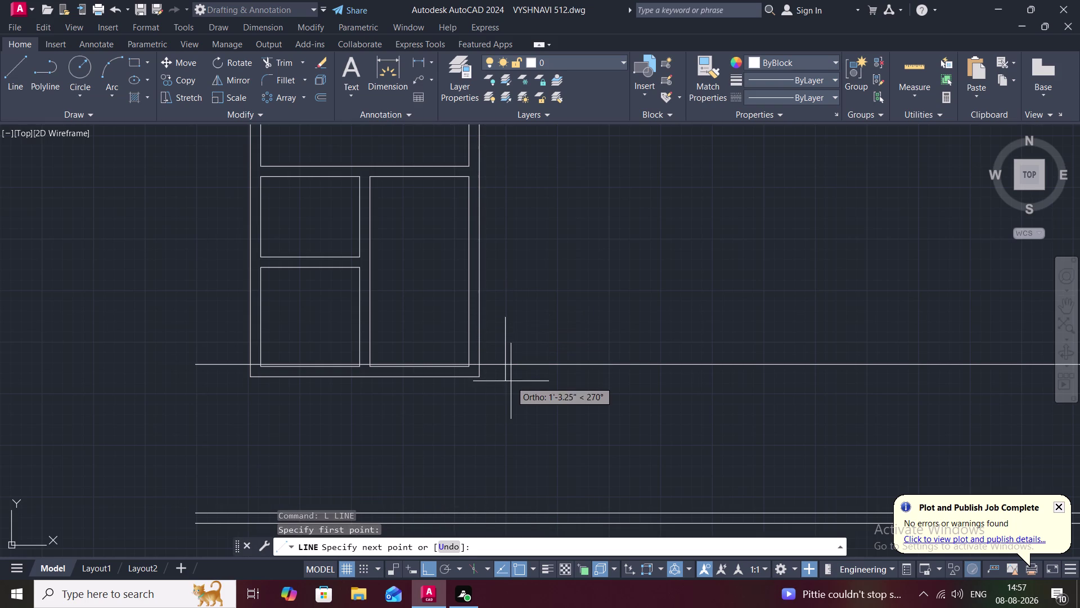
click(511, 381)
key(Escape)
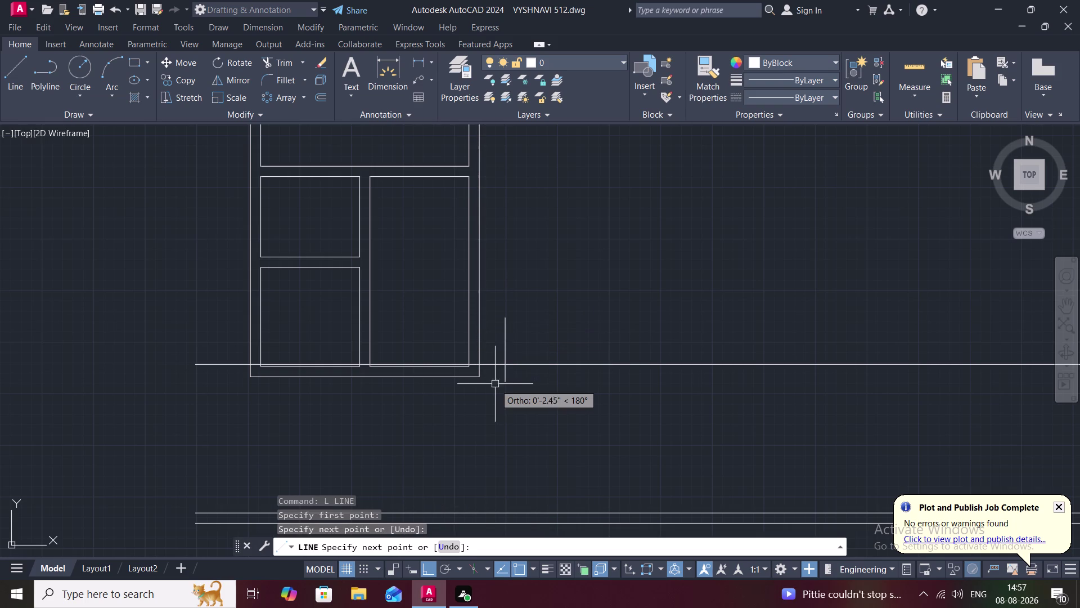
Trim the offset line beside the cabinet.
middle_drag(508, 380, 737, 241)
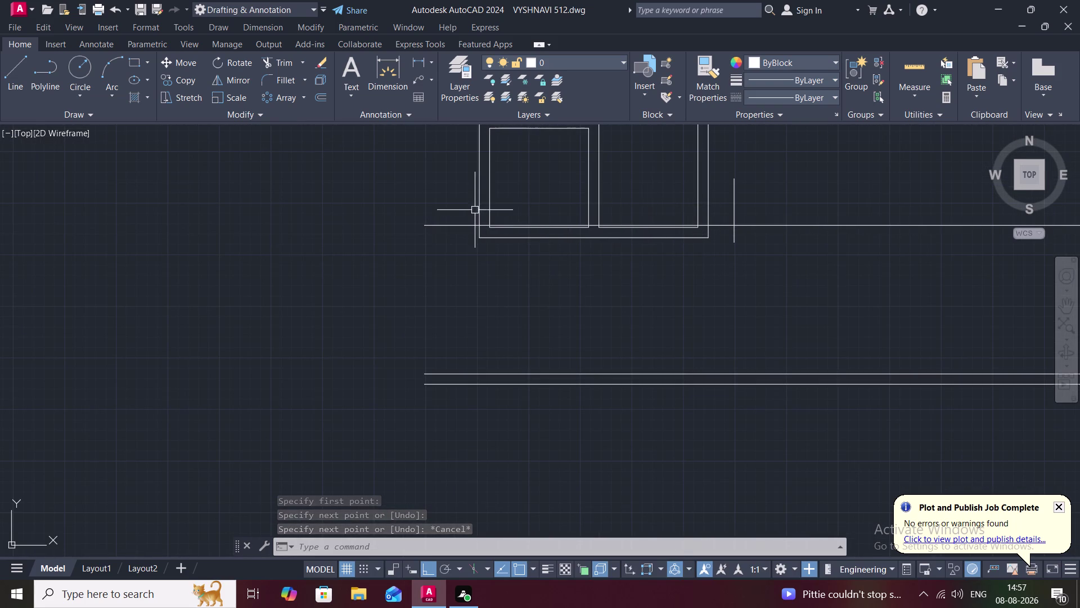
text(TR)
key(space)
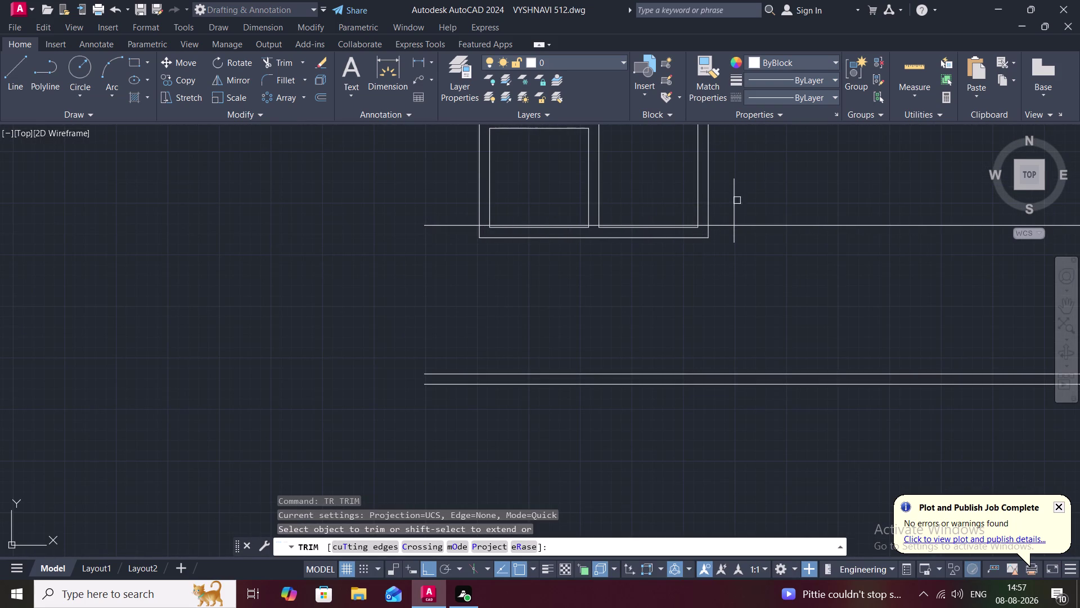
click(723, 224)
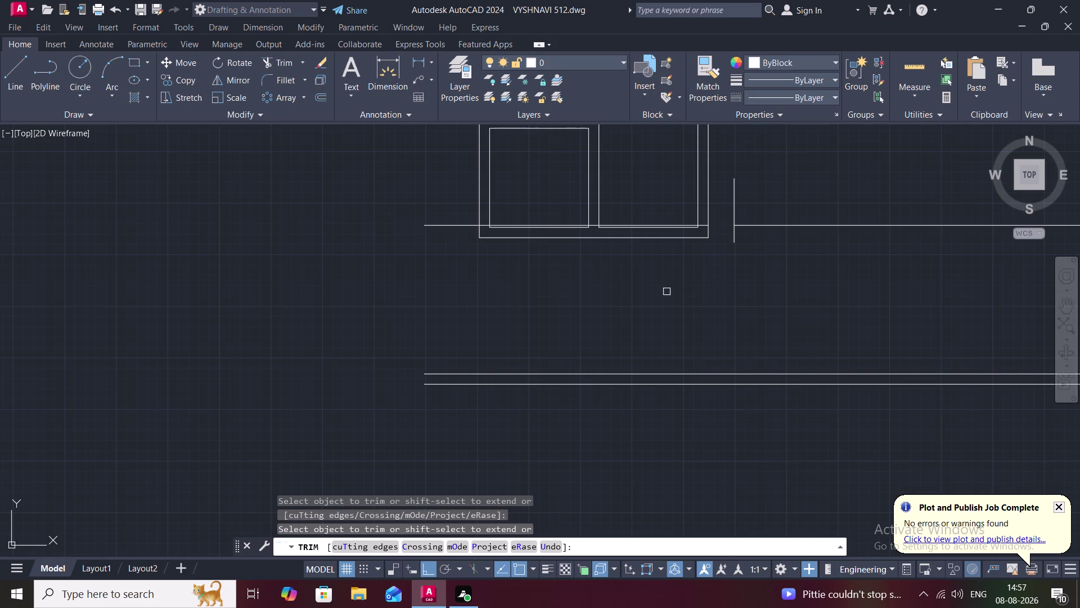
key(Escape)
Delete the stray horizontal line at the cabinet base.
scroll(up, 3)
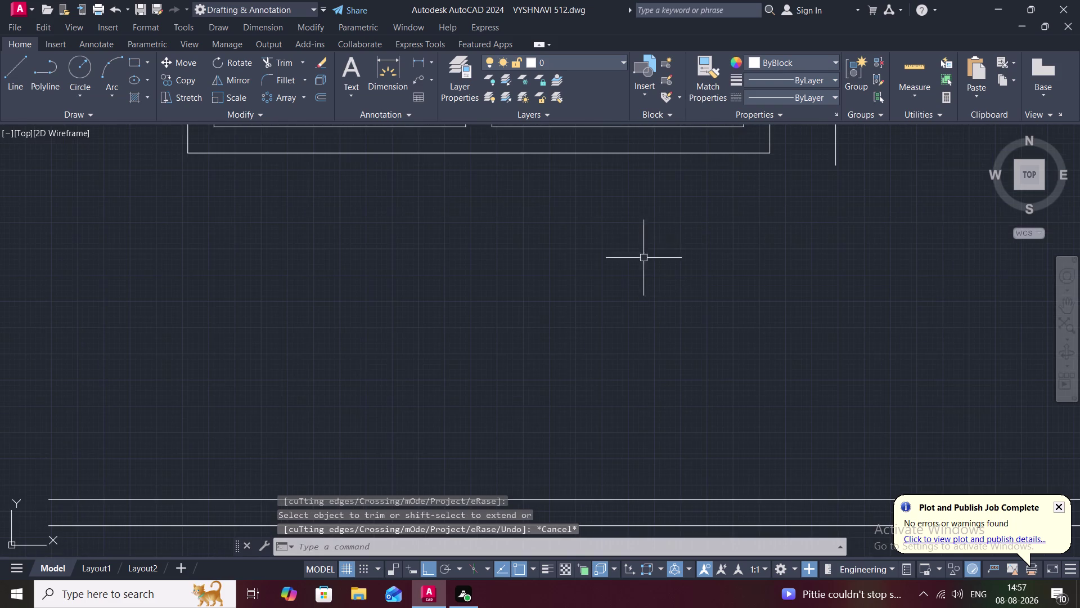
middle_drag(664, 252, 736, 425)
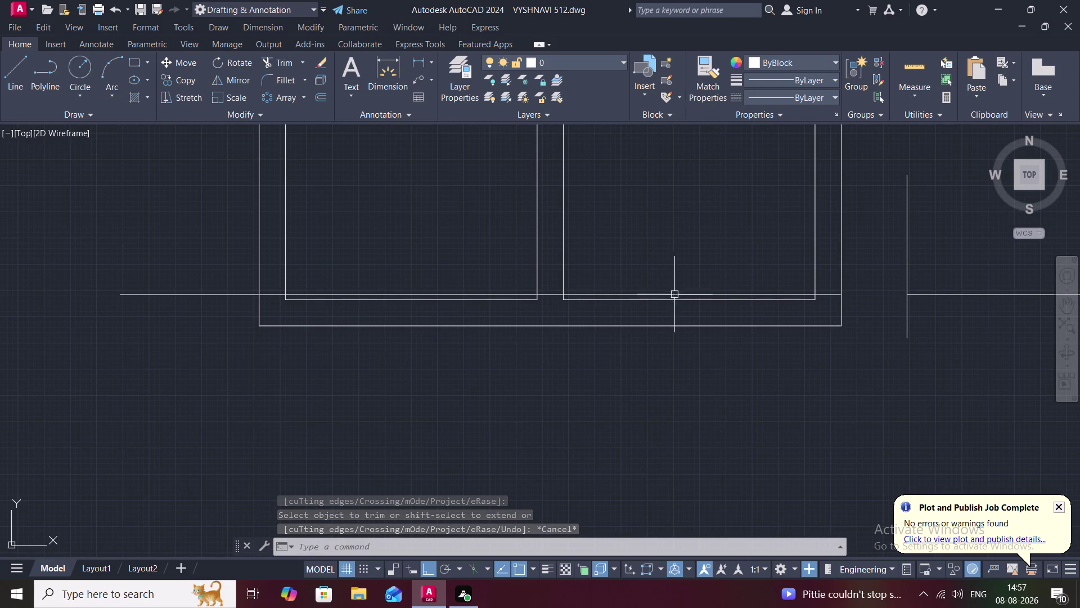
click(679, 294)
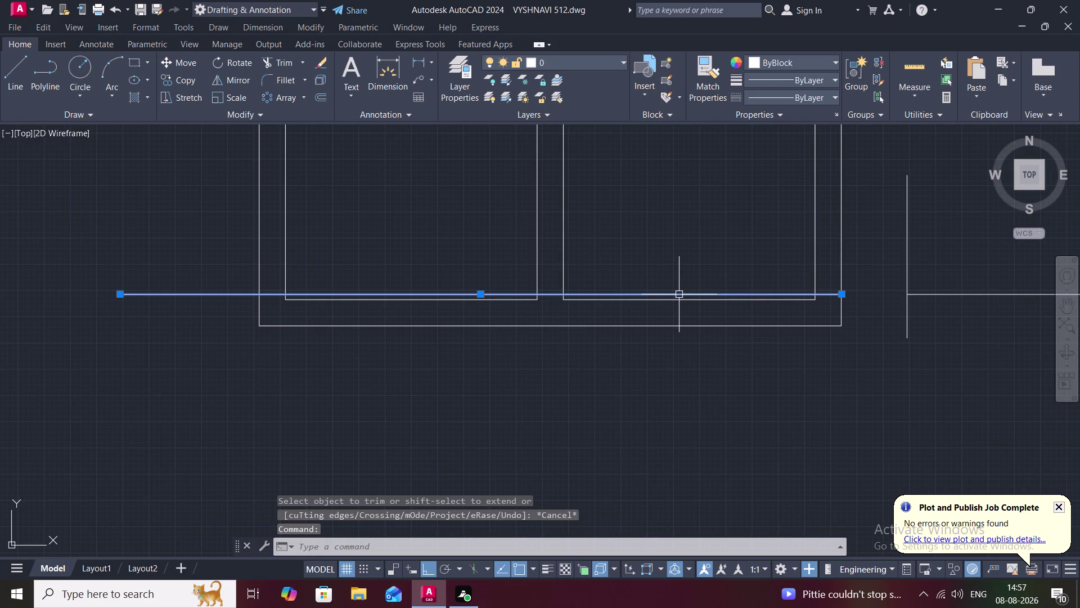
key(Delete)
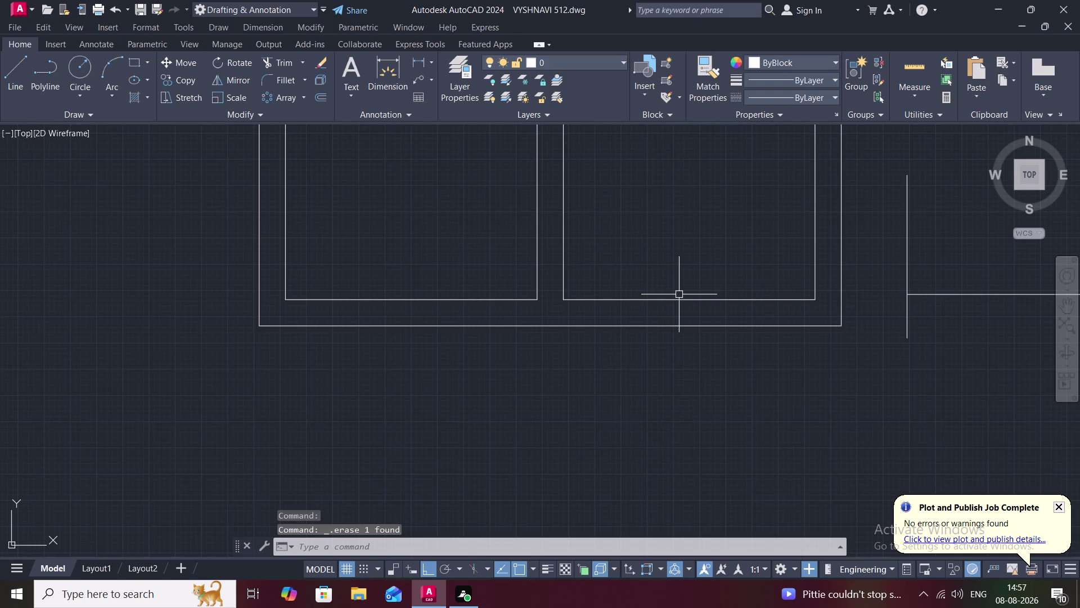
scroll(down, 3)
middle_drag(875, 246, 851, 262)
scroll(down, 3)
scroll(down, 3)
middle_drag(805, 285, 670, 317)
scroll(up, 3)
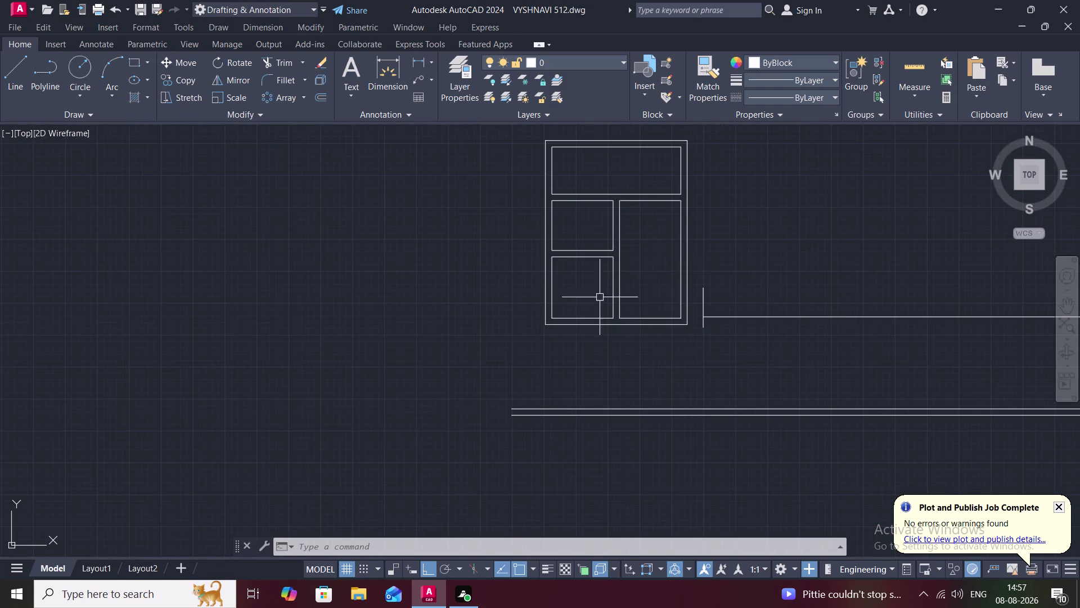
scroll(up, 3)
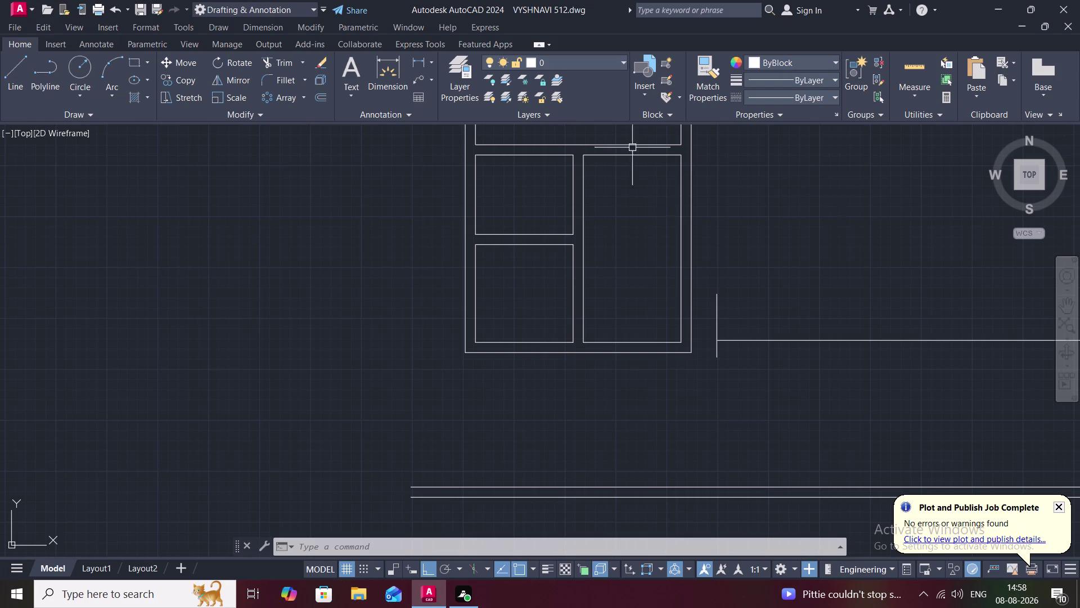
click(425, 63)
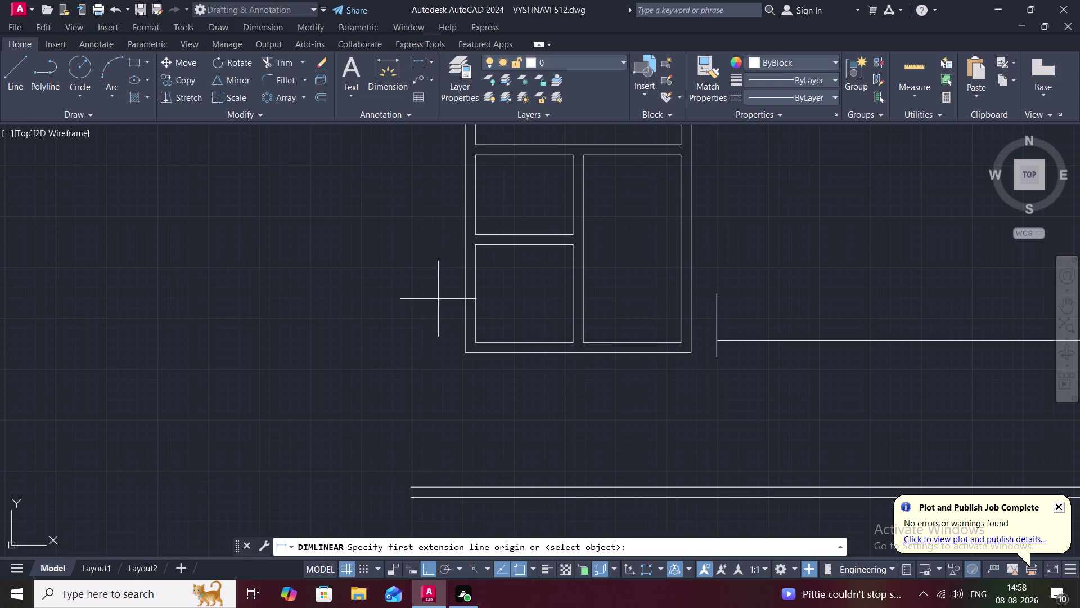
click(463, 355)
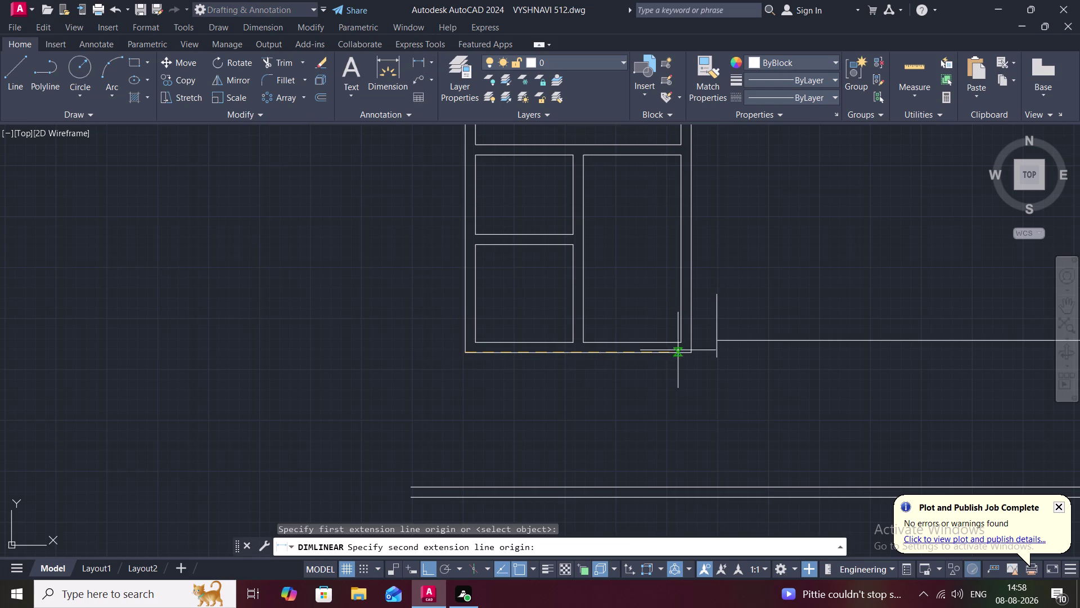
click(695, 352)
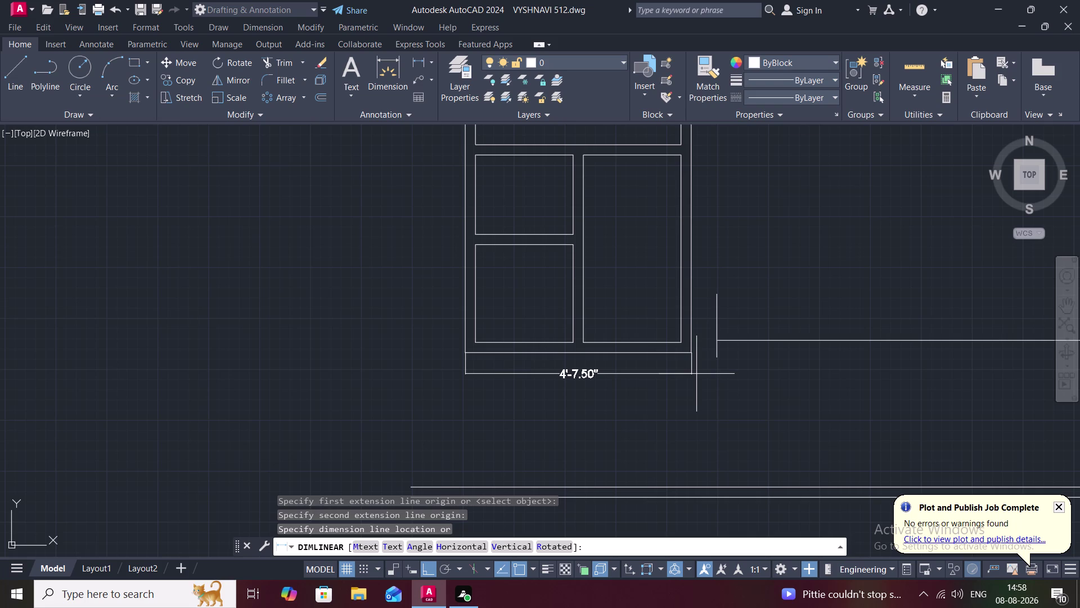
key(Escape)
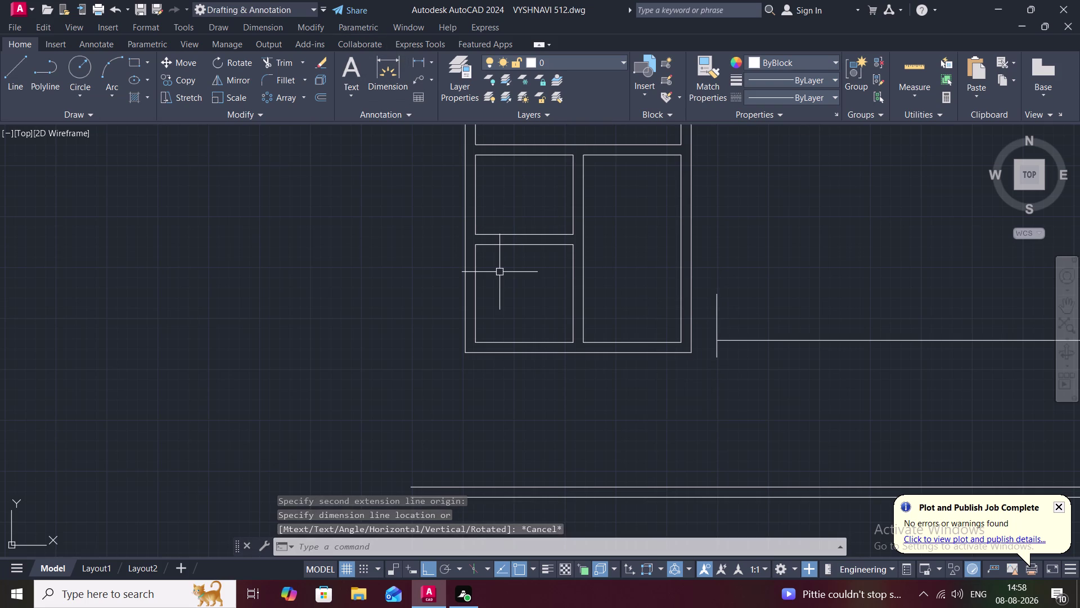
text(L)
key(space)
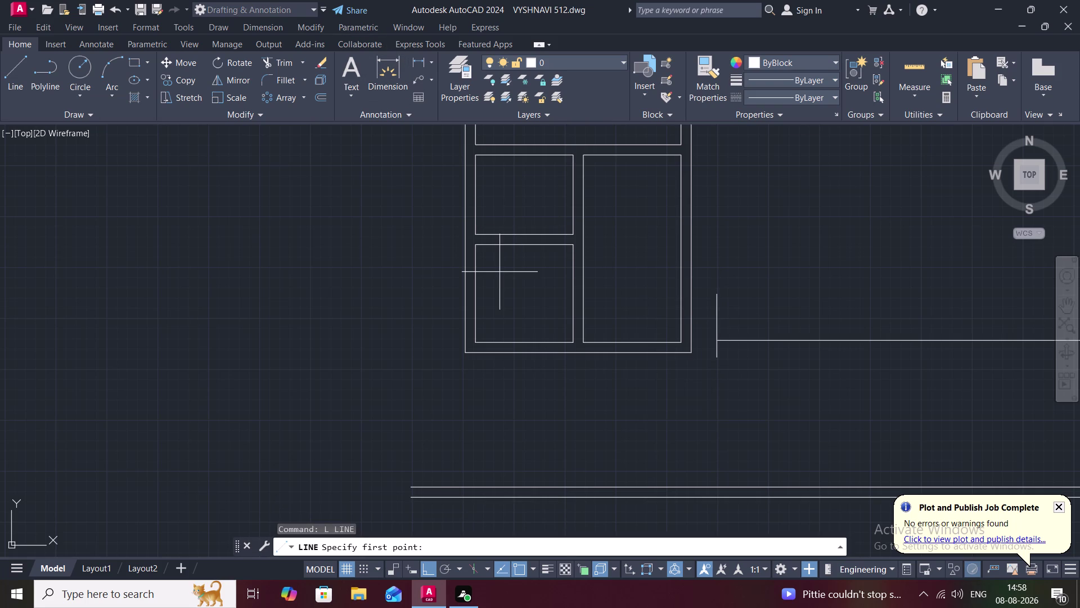
Draw a 6' vertical side rising from the floor line.
click(718, 340)
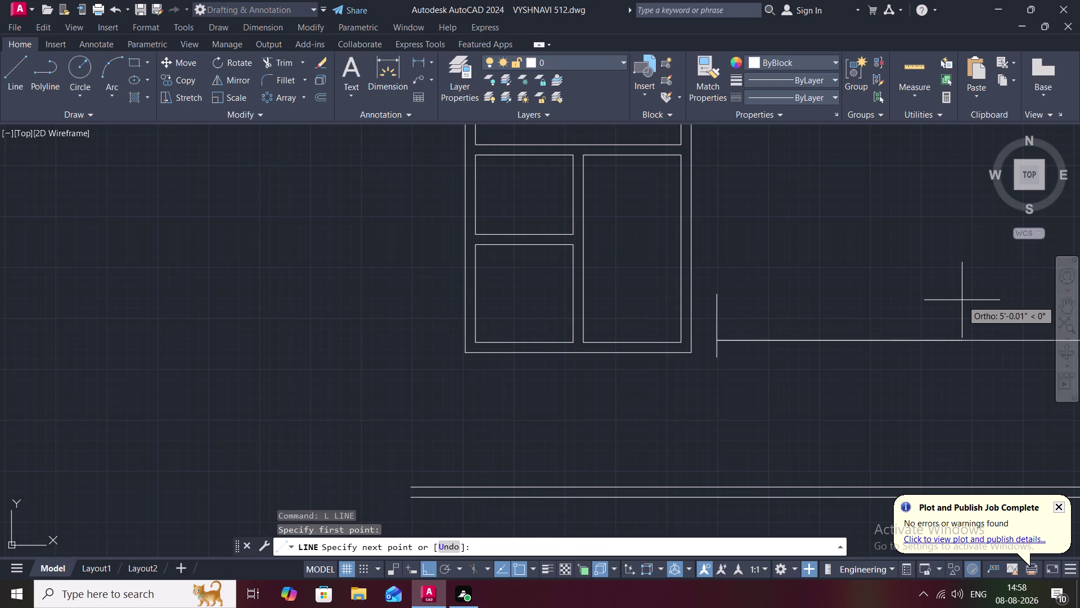
text(6')
key(space)
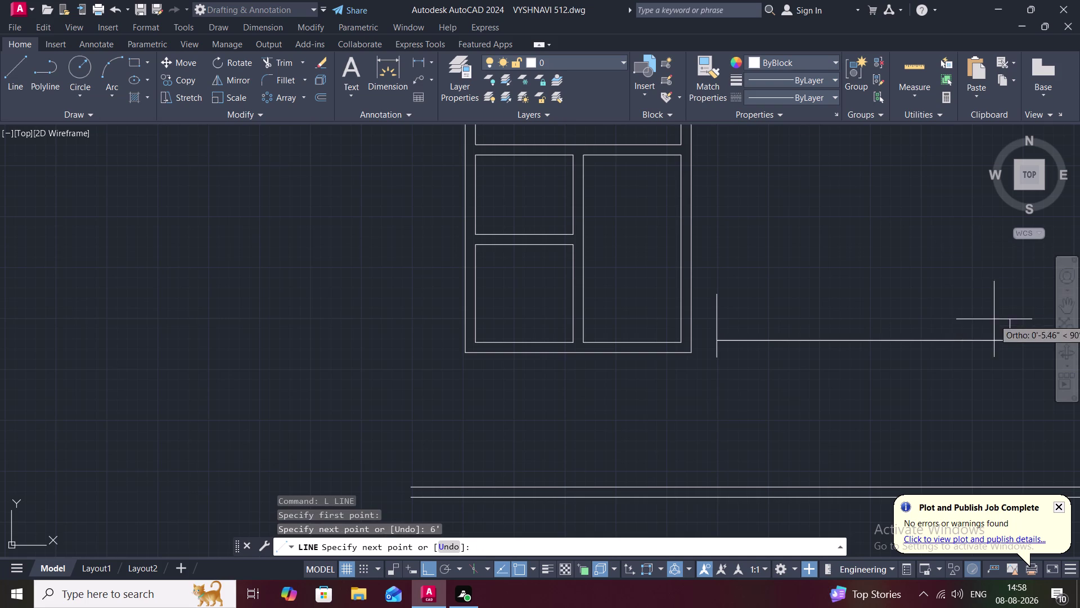
middle_drag(979, 275, 860, 317)
scroll(down, 3)
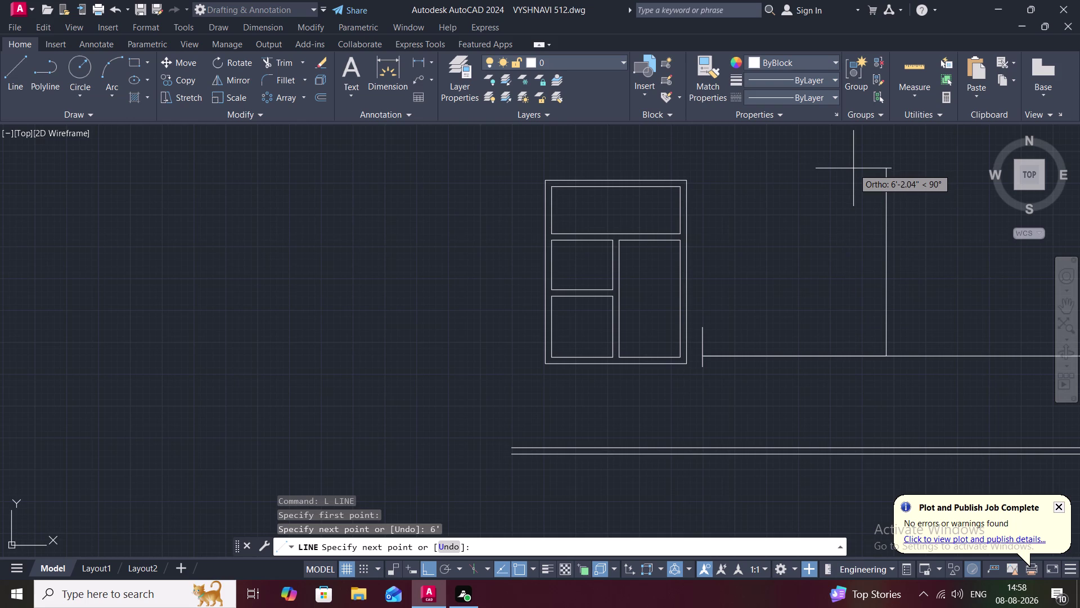
Add a 5'9" top edge leftward and end the line command.
key(5)
key(apostrophe)
key(9)
text(")
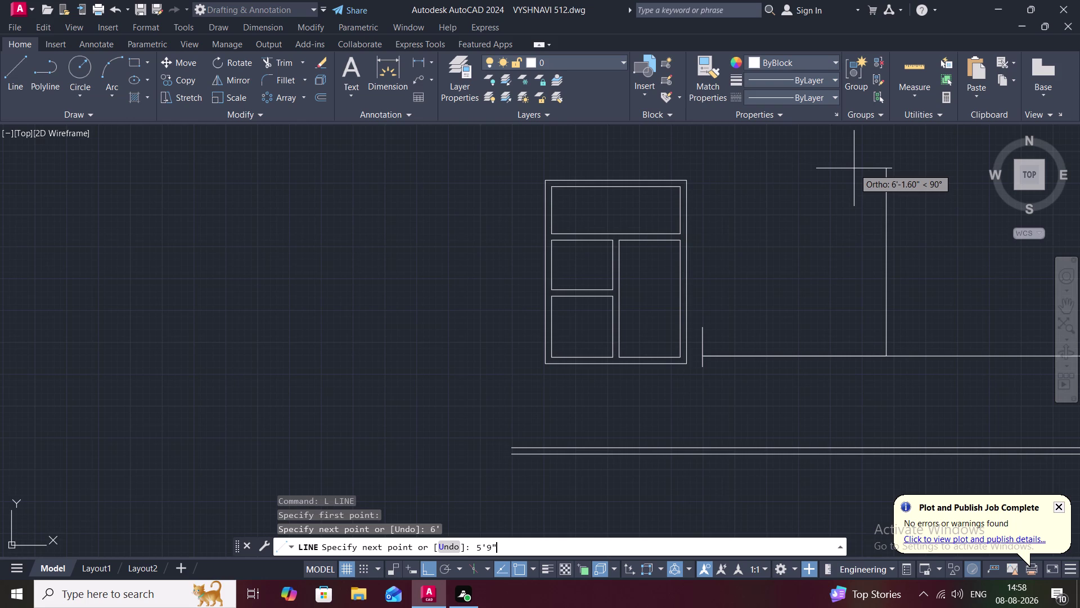
key(space)
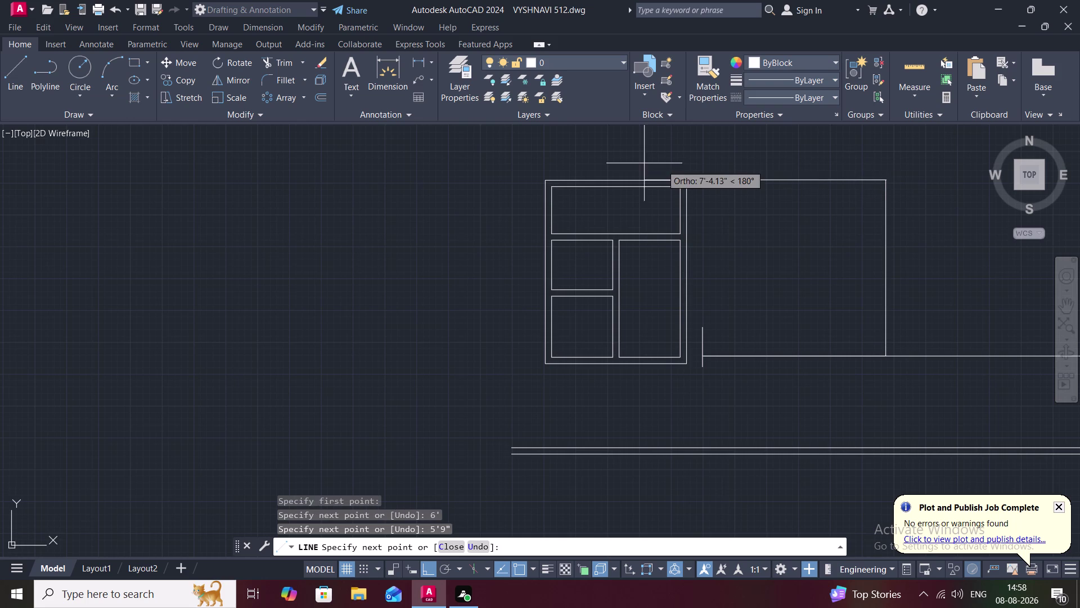
click(694, 190)
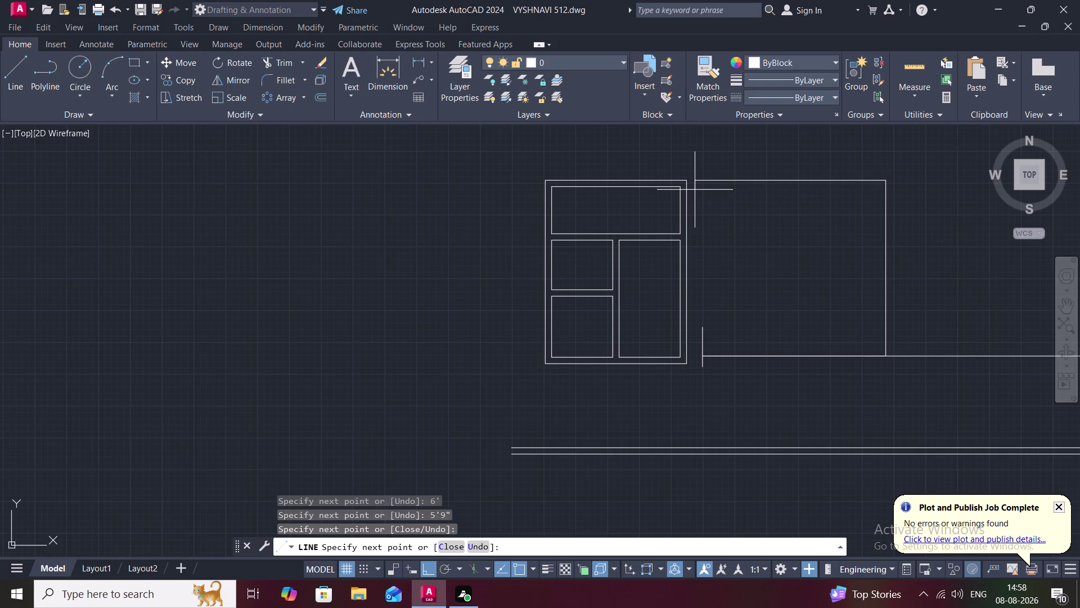
key(Escape)
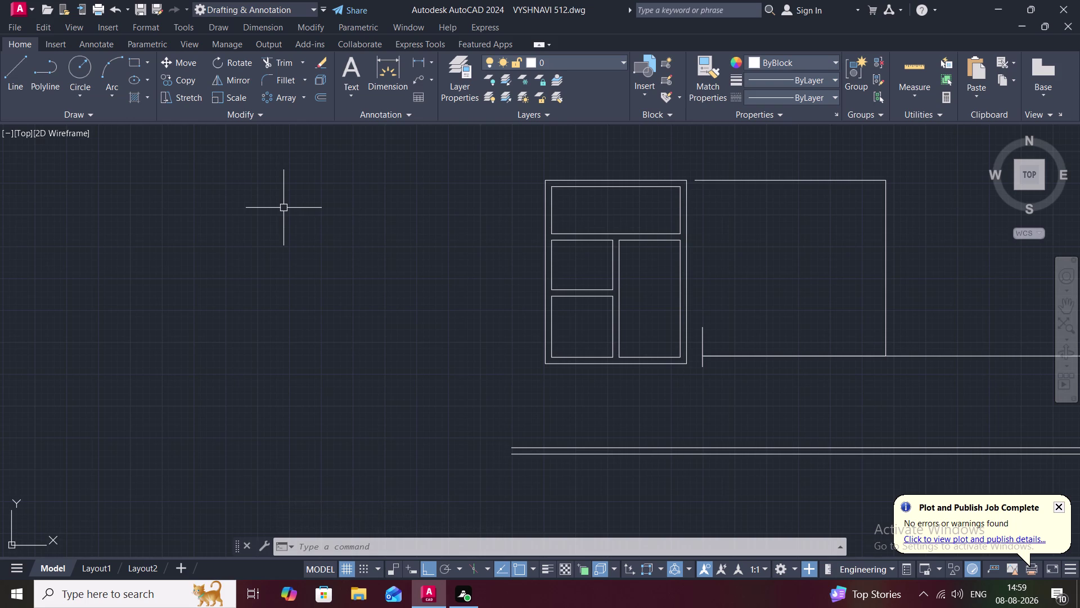
Extend the short side line up to the top edge.
text(EX)
key(space)
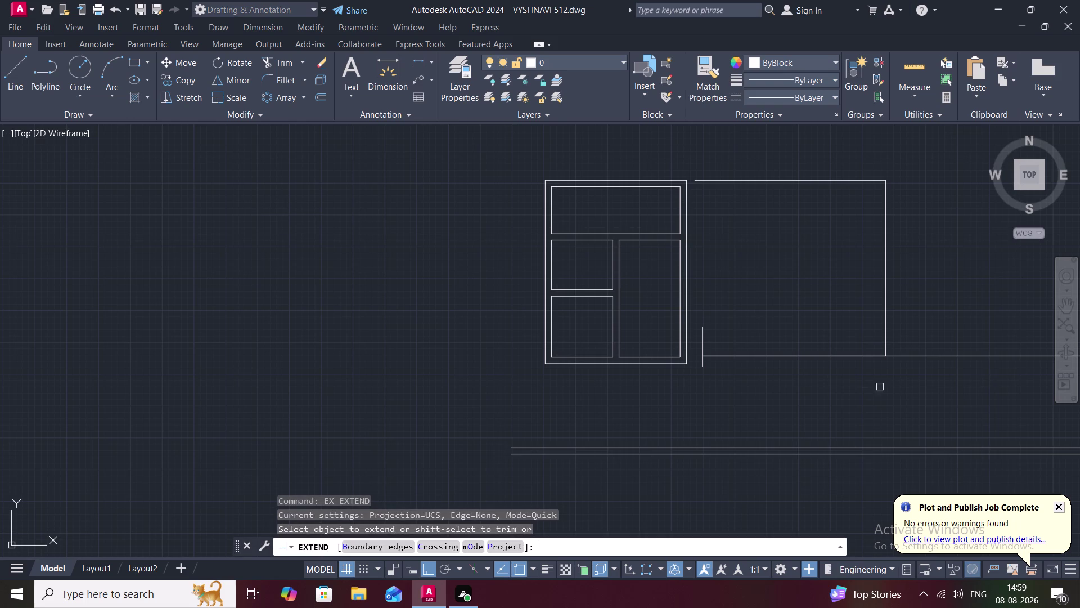
click(702, 340)
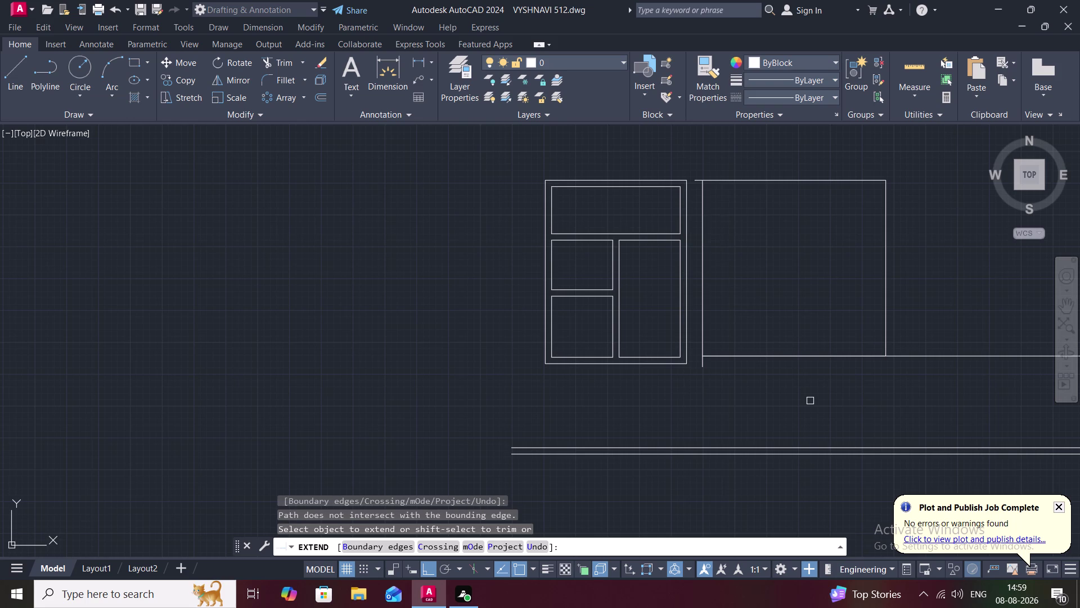
key(Escape)
Trim a stray line end and the top edge's overhang past the side.
text(T)
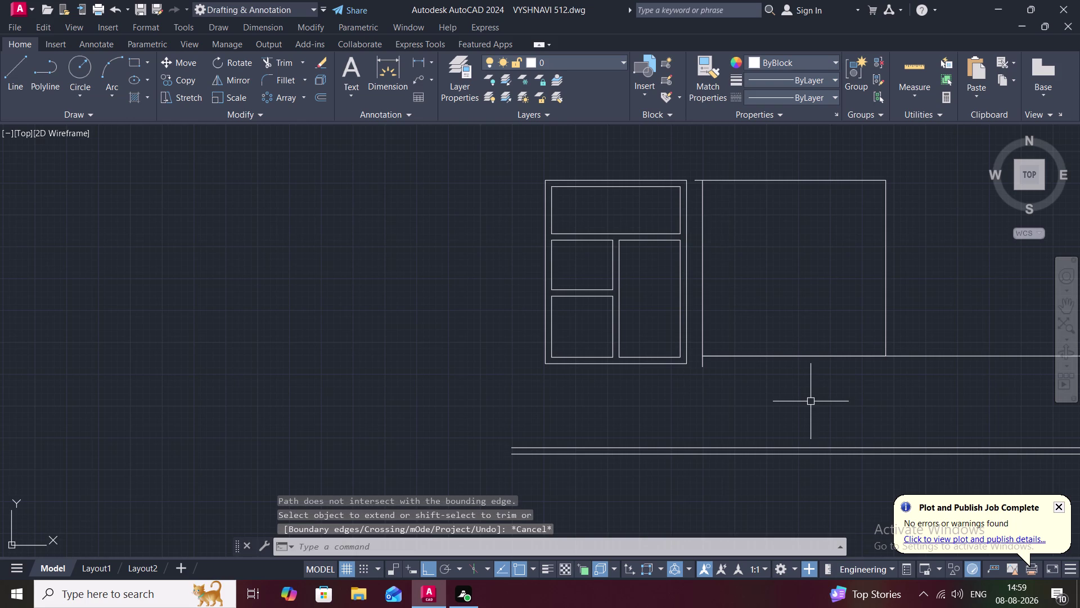
text(R)
key(space)
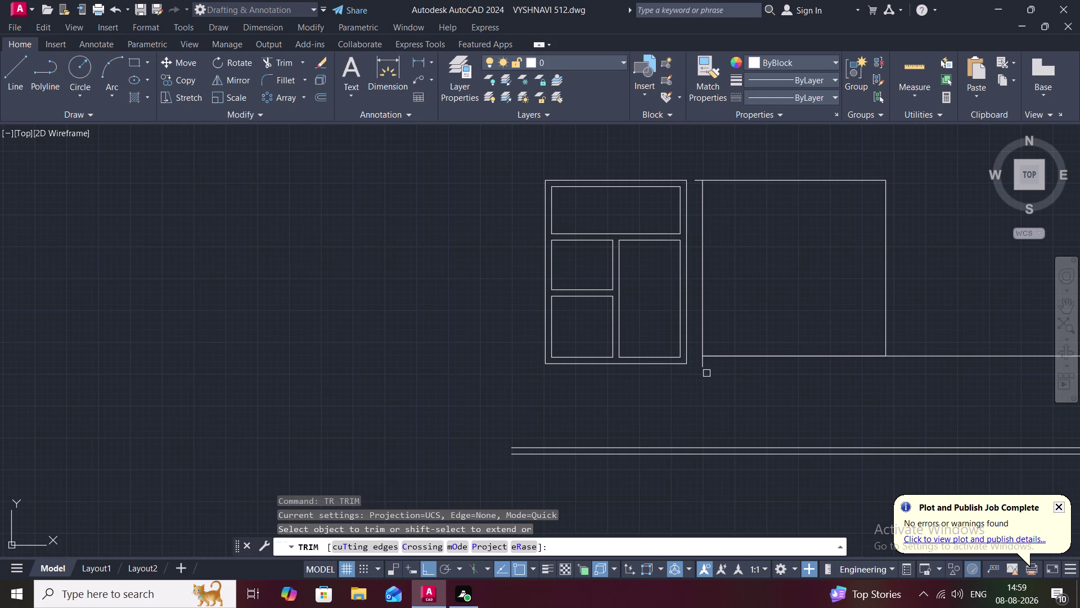
click(704, 365)
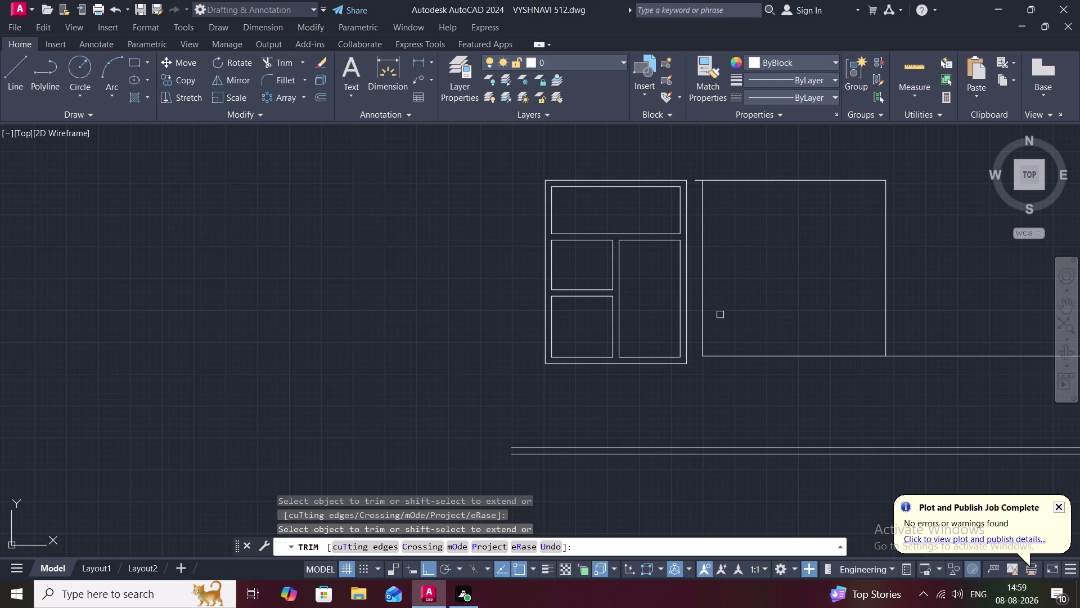
scroll(up, 3)
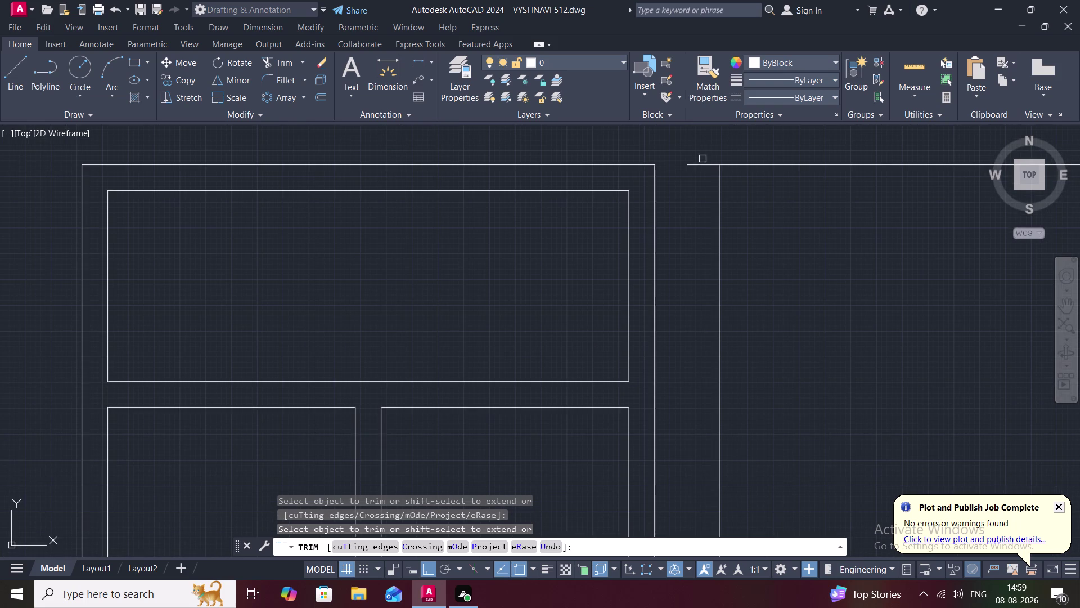
click(709, 164)
scroll(down, 3)
Trim the bottom line beyond the cabinet's right side and centre both cabinets.
middle_drag(822, 270, 368, 164)
scroll(down, 3)
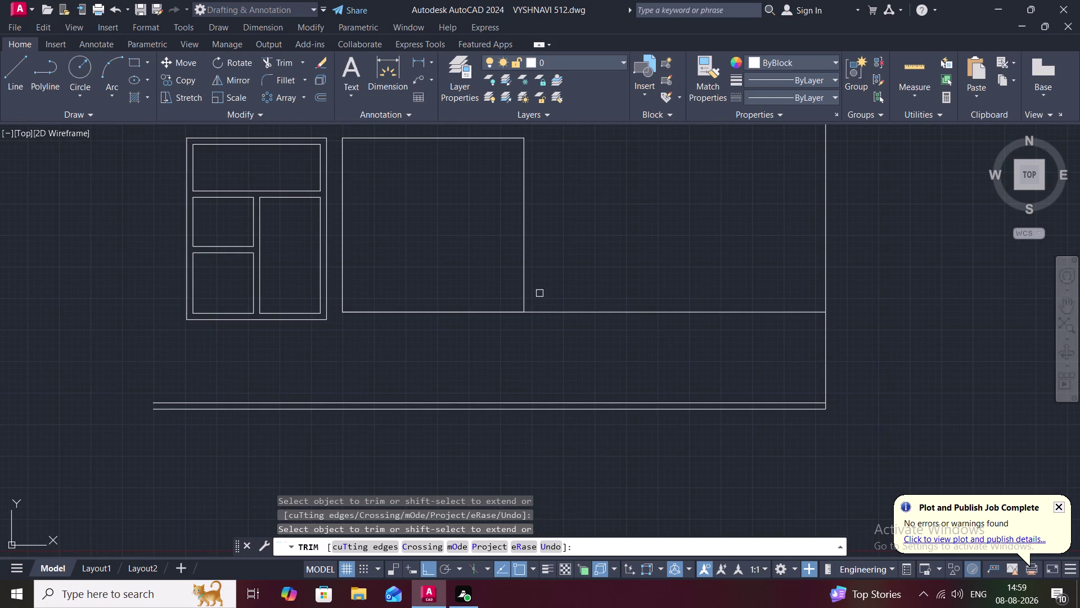
click(539, 310)
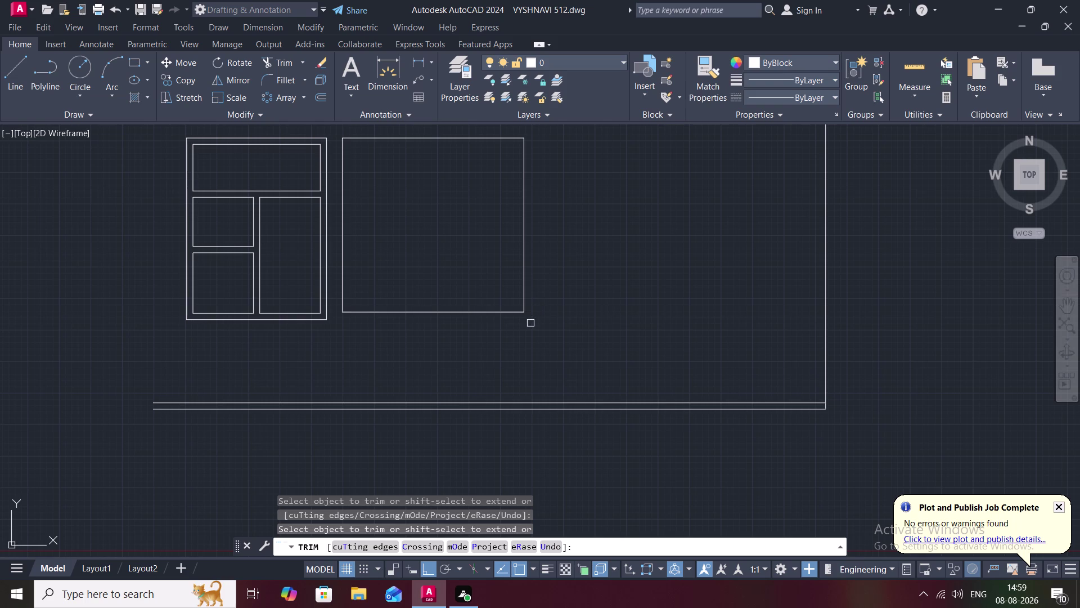
middle_drag(529, 324, 591, 343)
middle_drag(601, 363, 679, 374)
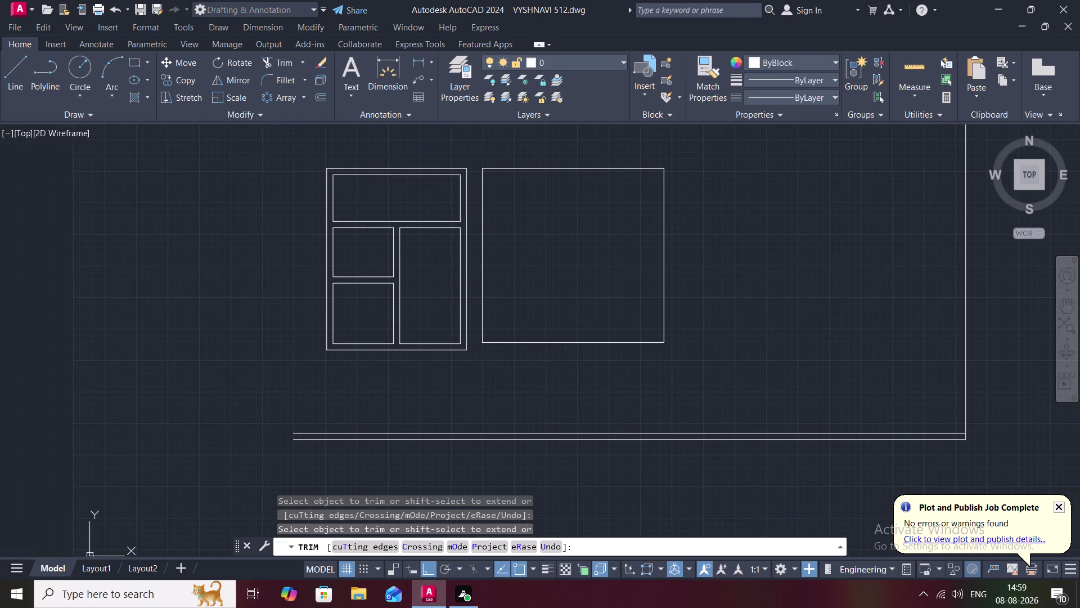
text(M)
key(space)
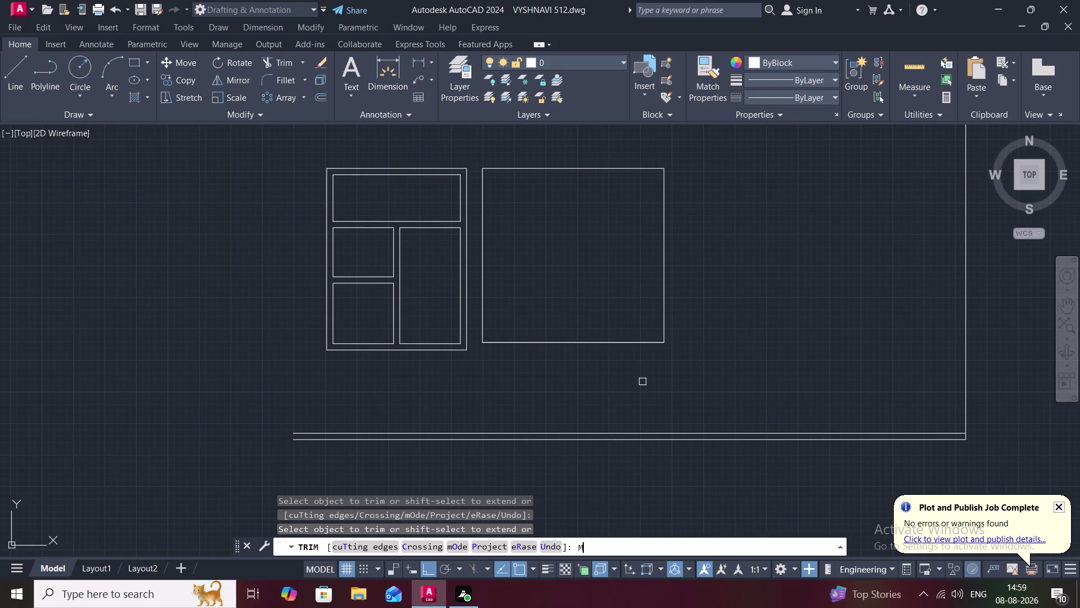
key(Escape)
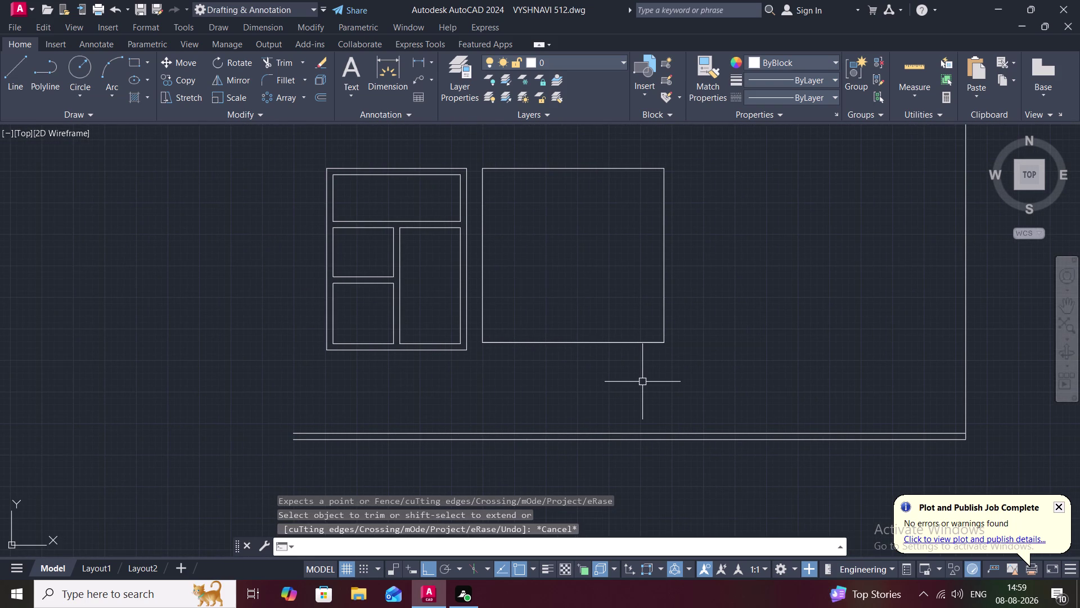
Nudge the second cabinet's right side slightly with MOVE.
text(M)
key(space)
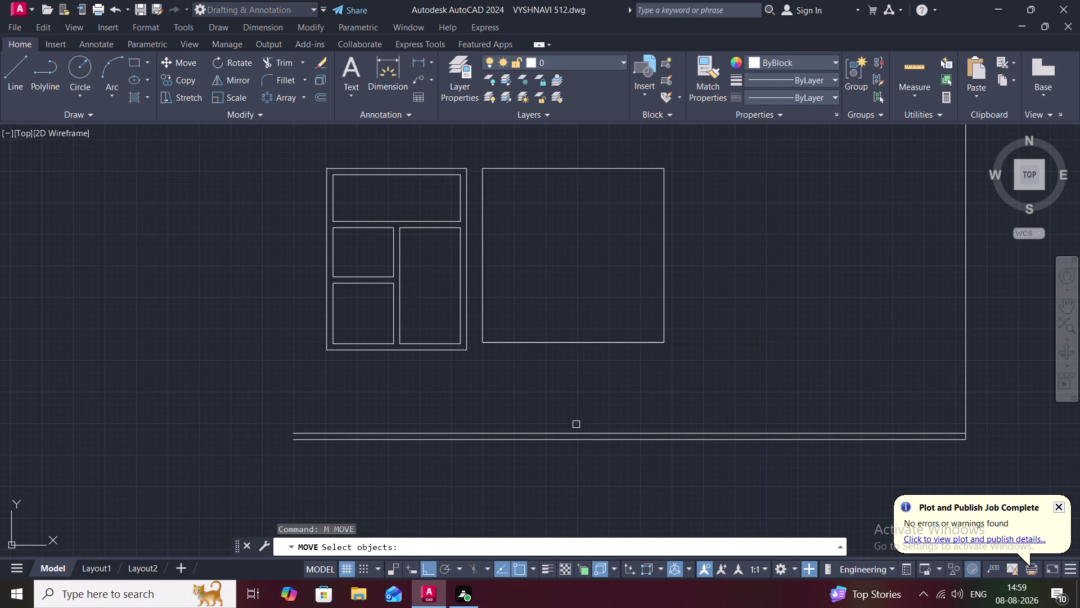
key(Escape)
text(M)
key(space)
click(666, 290)
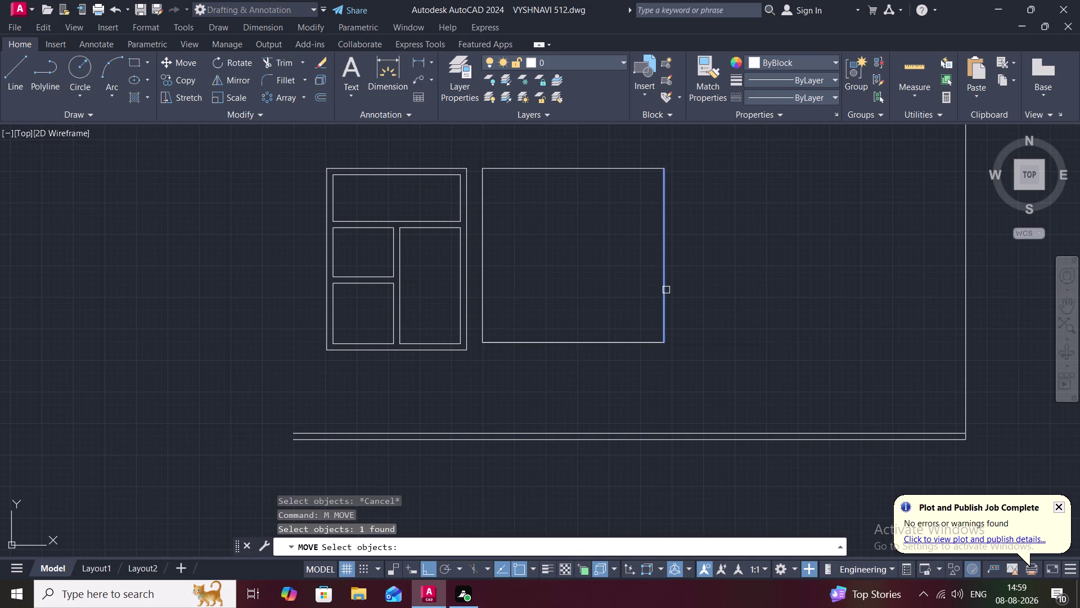
right_click(666, 290)
click(666, 289)
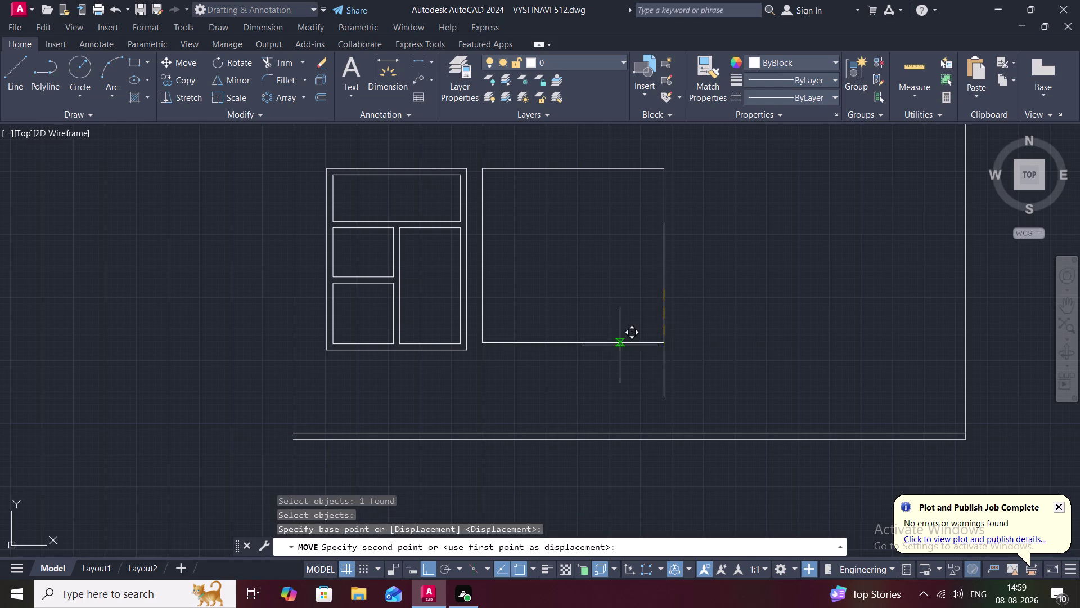
click(663, 292)
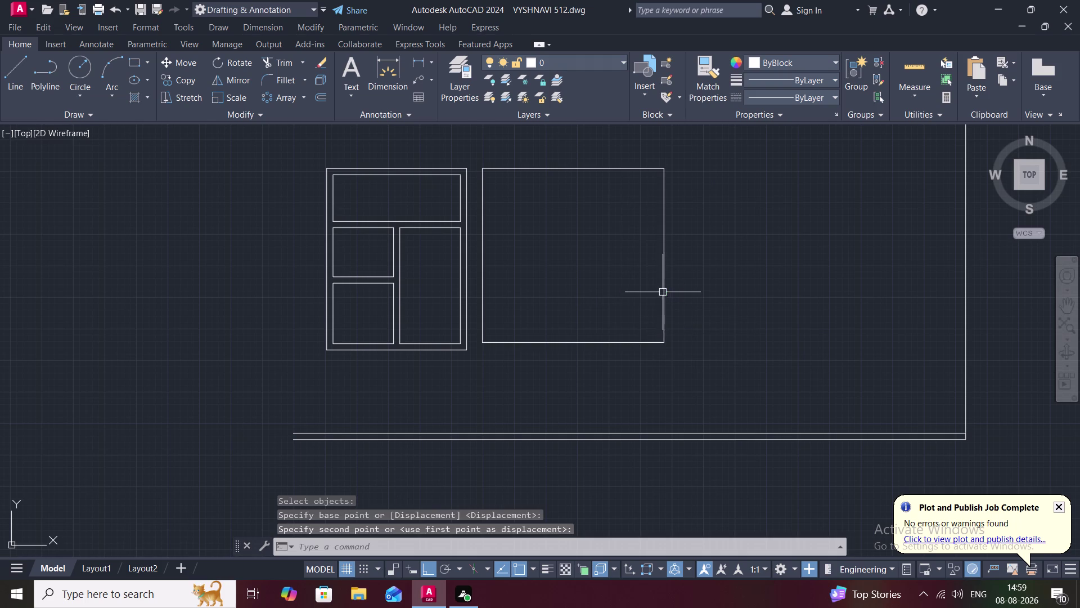
Select the whole square outline and move it further right from its bottom-right corner.
click(552, 169)
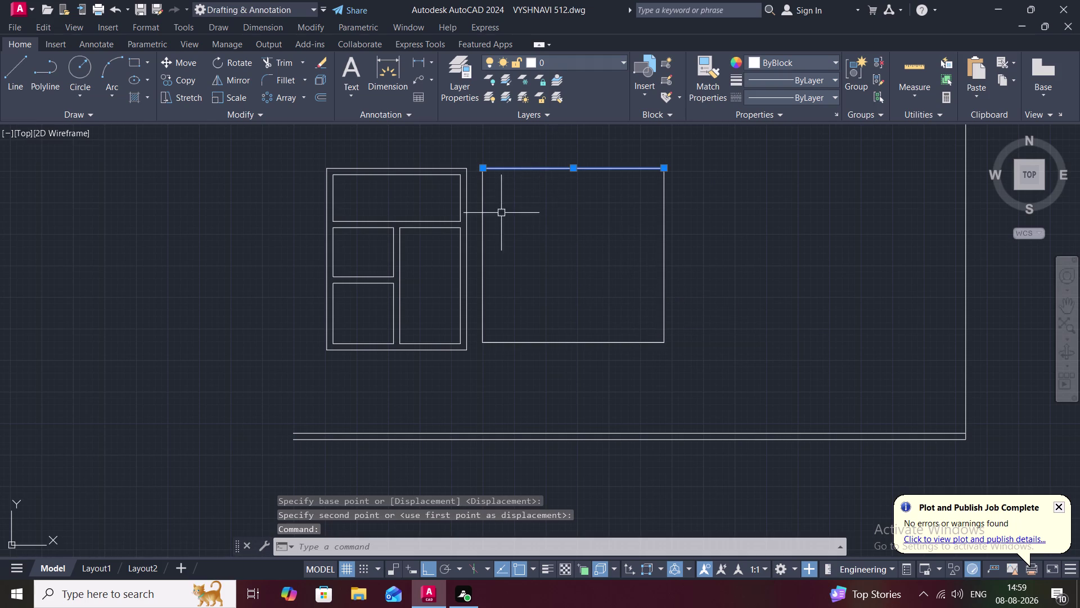
click(482, 230)
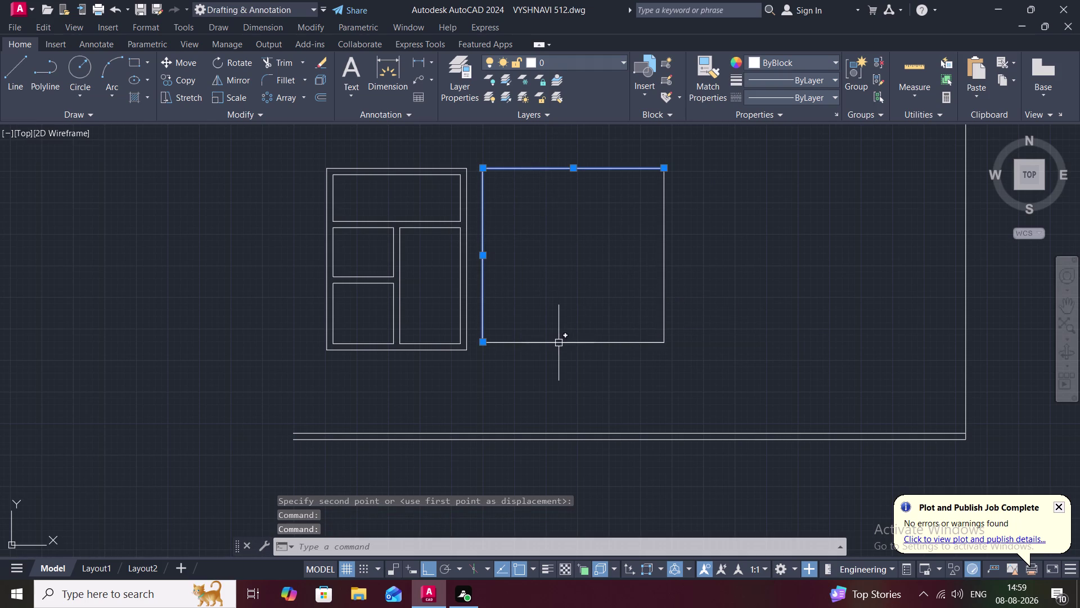
click(559, 343)
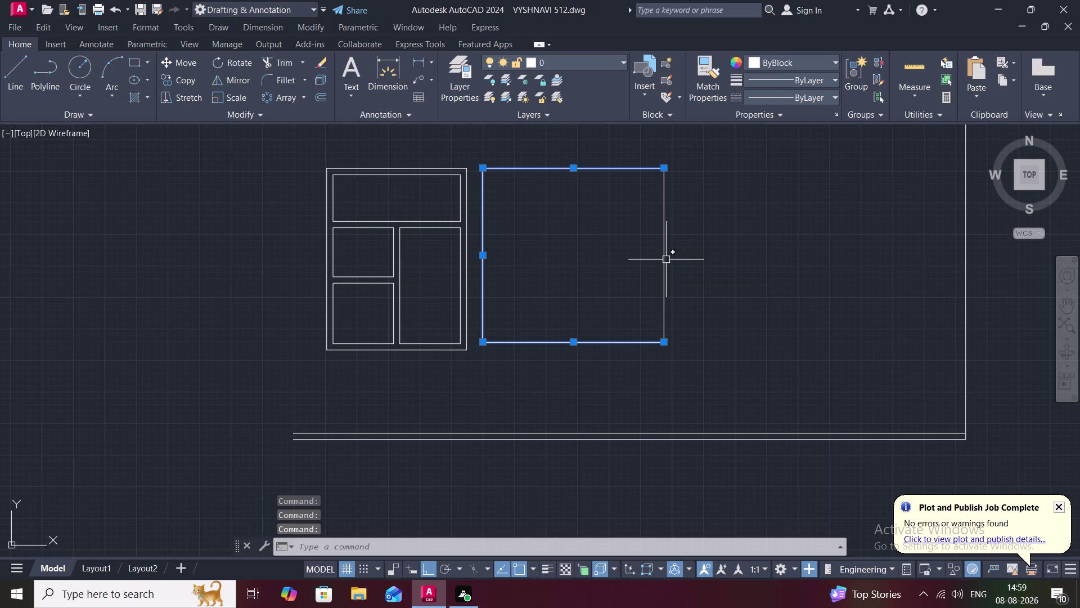
click(664, 261)
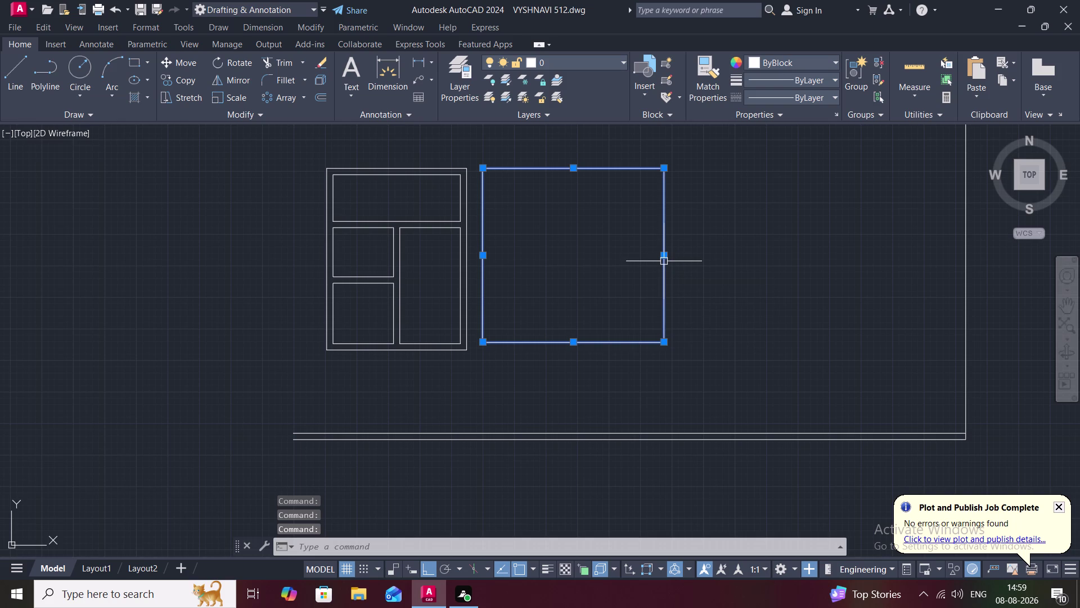
text(M)
key(space)
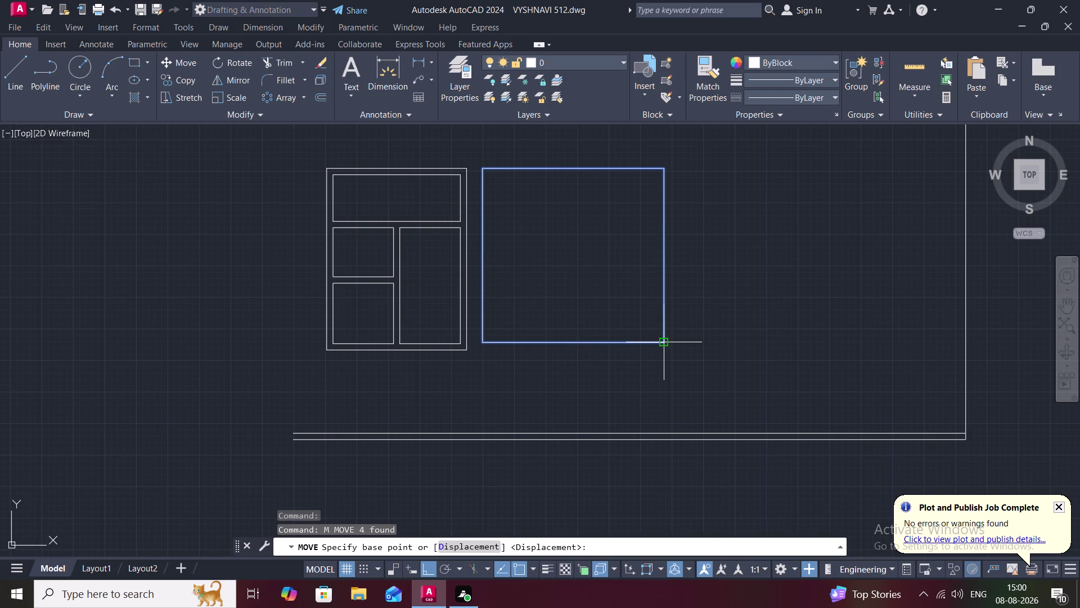
click(663, 339)
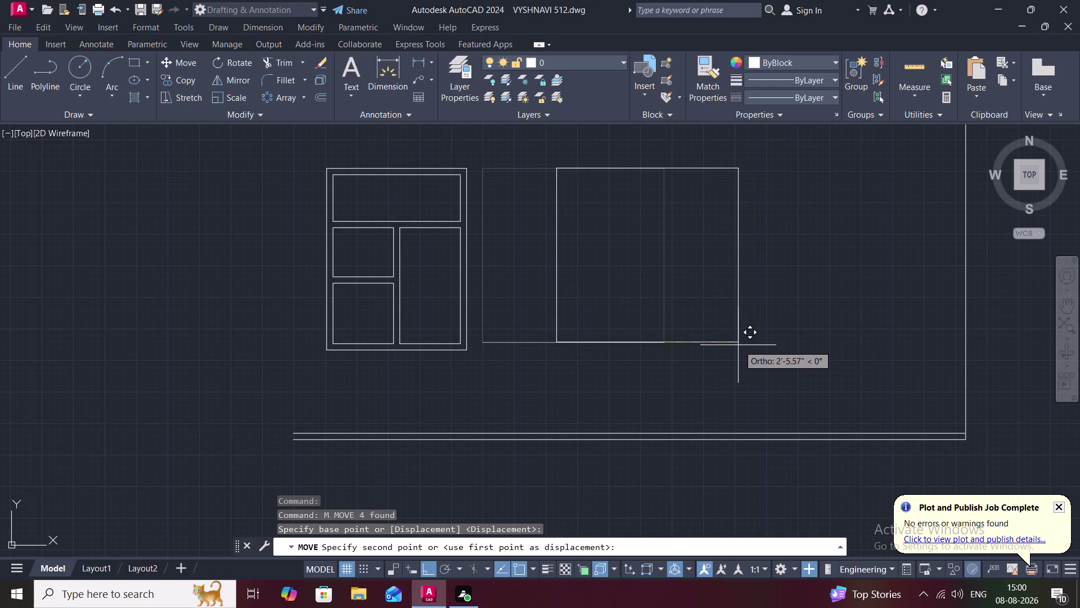
click(747, 349)
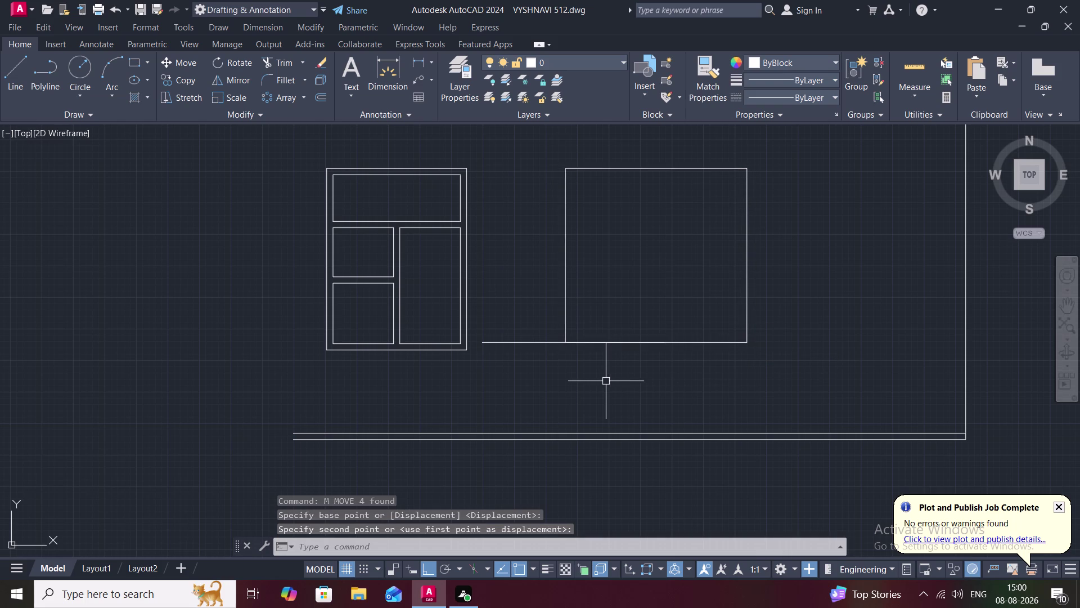
Attempt a fence trim across lines between the cabinets, then cancel it.
text(TR)
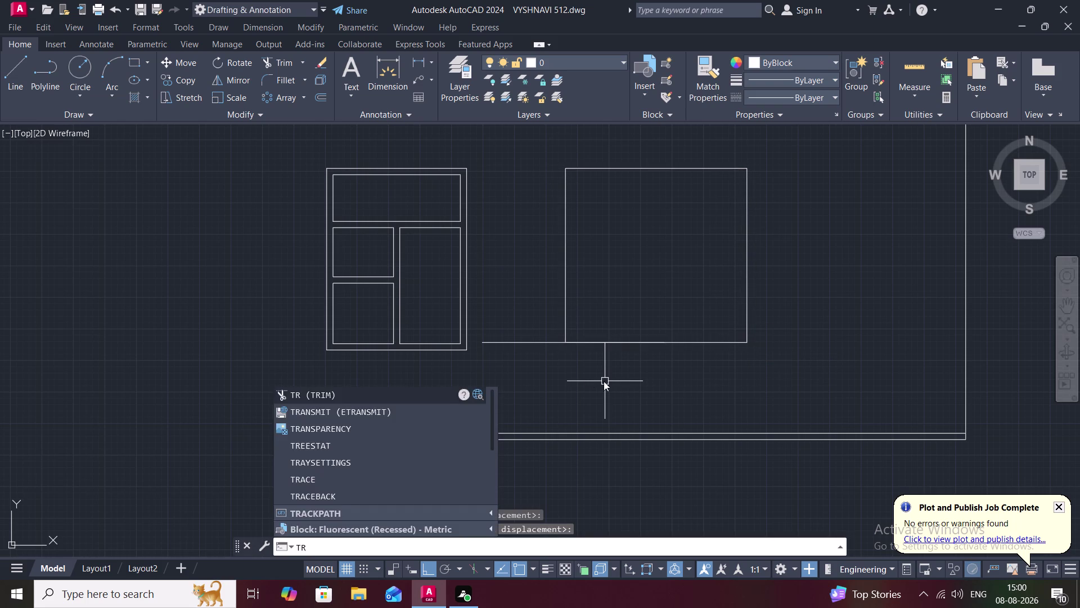
key(space)
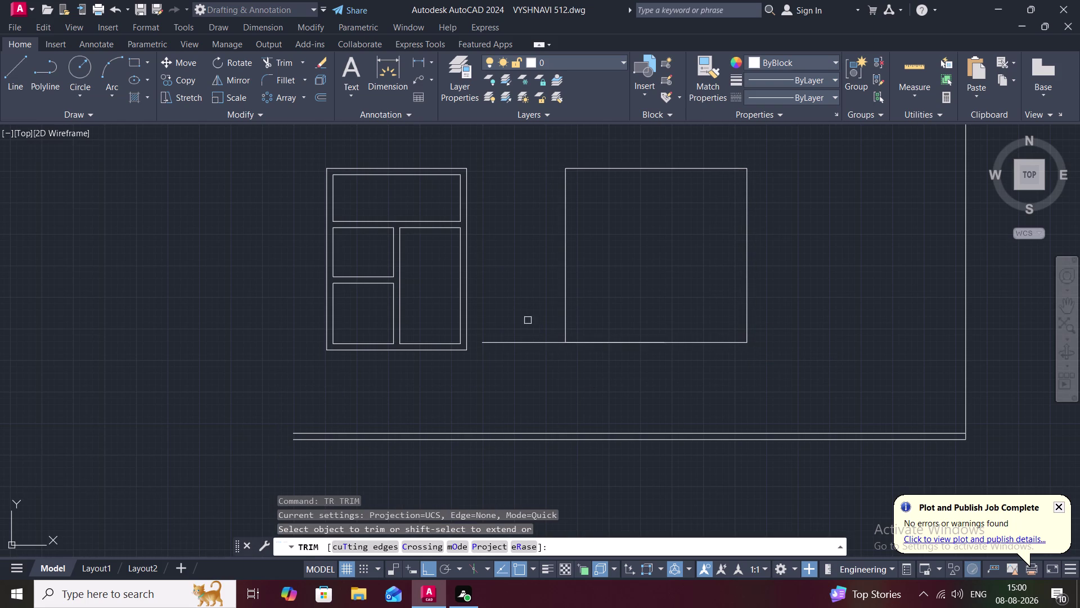
drag(528, 319, 536, 355)
scroll(down, 3)
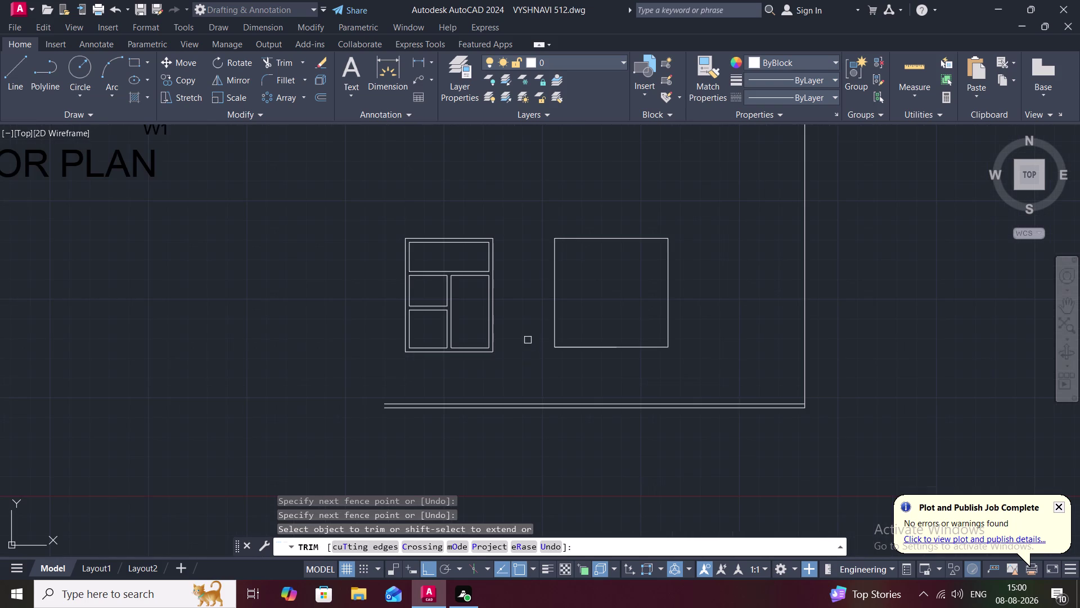
scroll(down, 3)
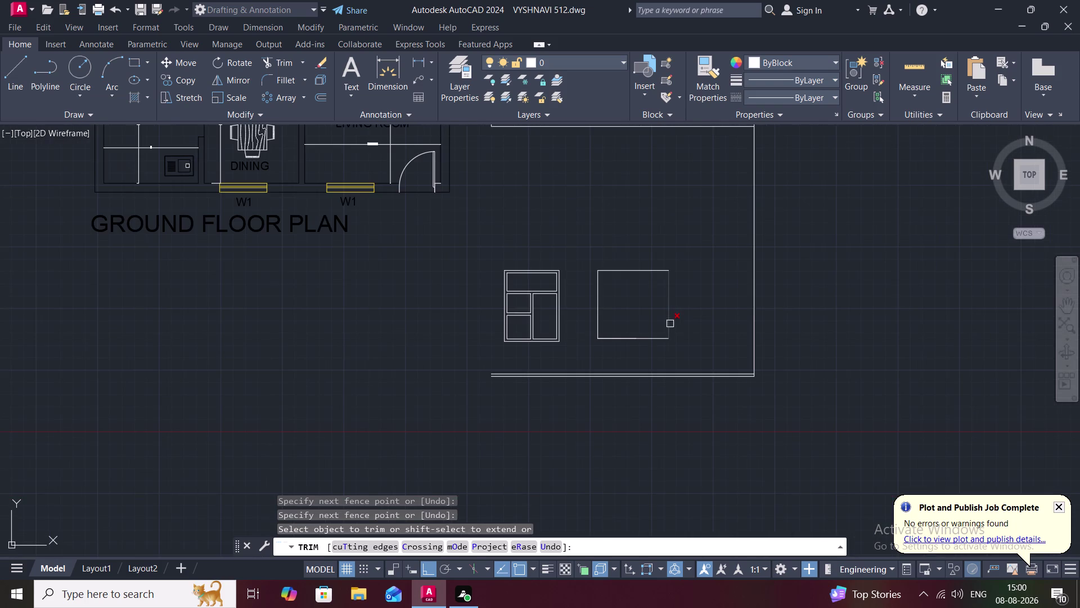
scroll(down, 3)
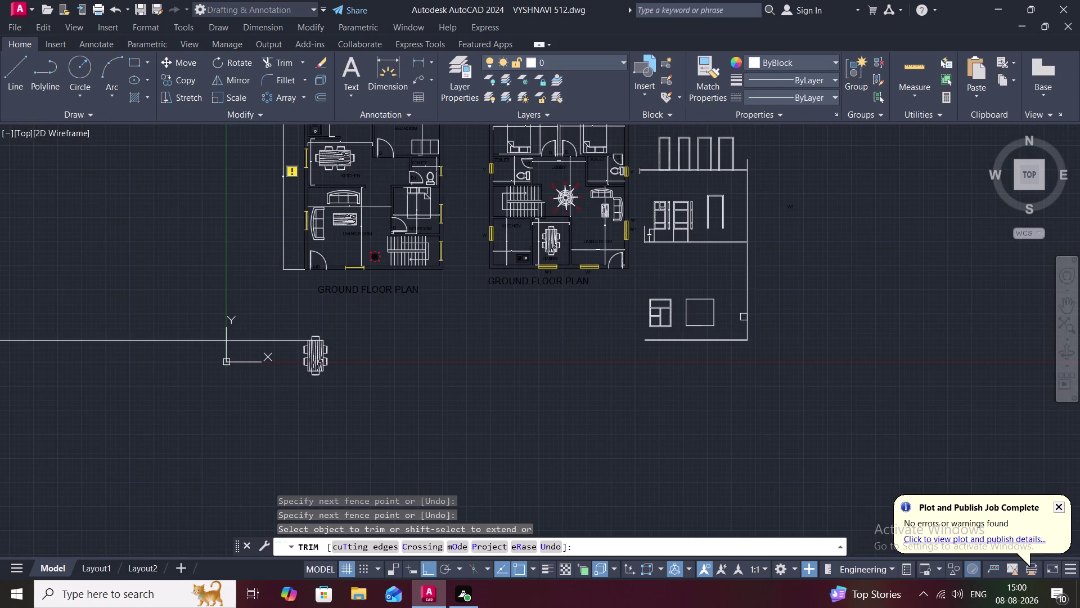
key(Escape)
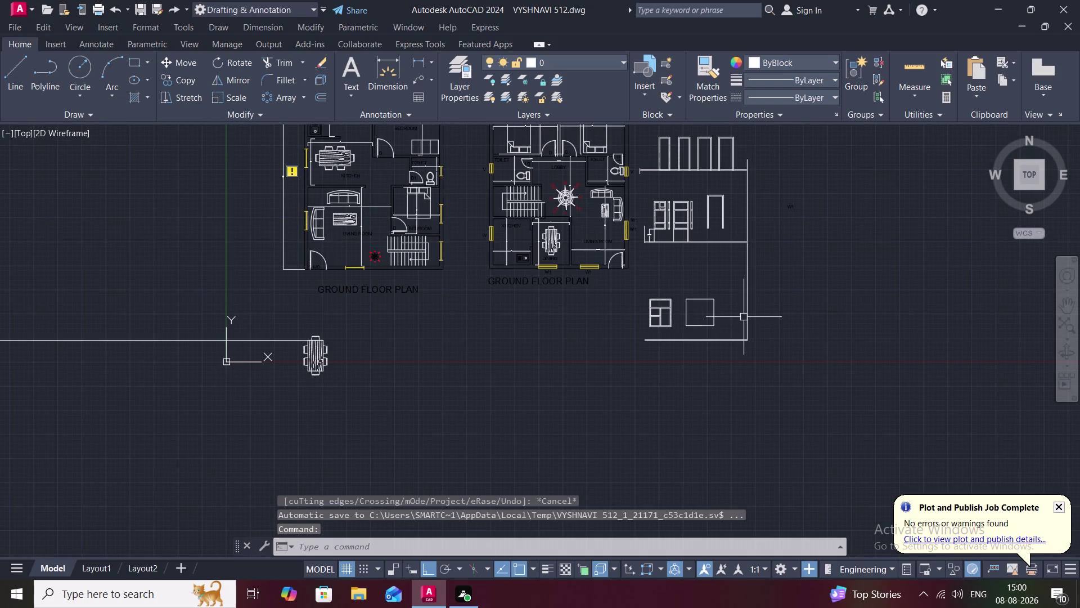
Trim stray segments near the cabinets and the end of the long horizontal line.
text(TR)
key(space)
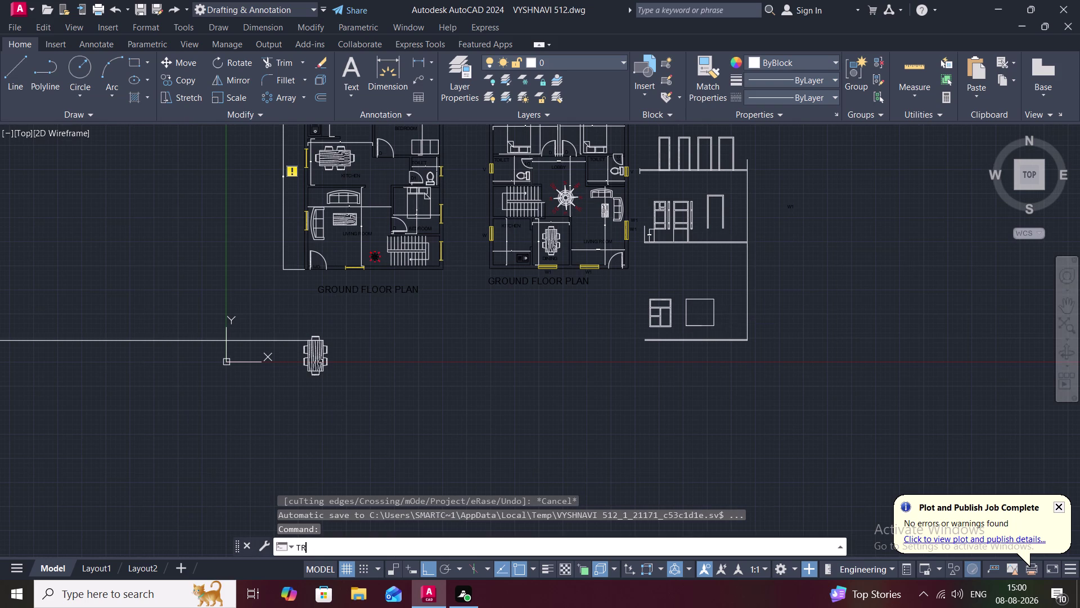
click(747, 209)
click(748, 161)
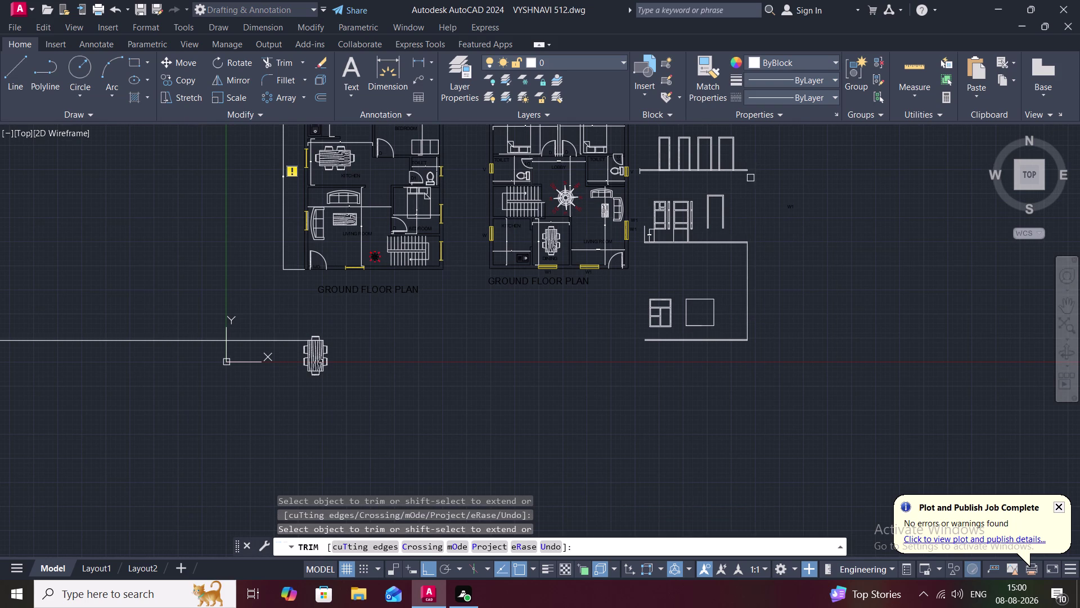
scroll(up, 3)
middle_drag(751, 177, 759, 214)
scroll(up, 3)
scroll(up, 3)
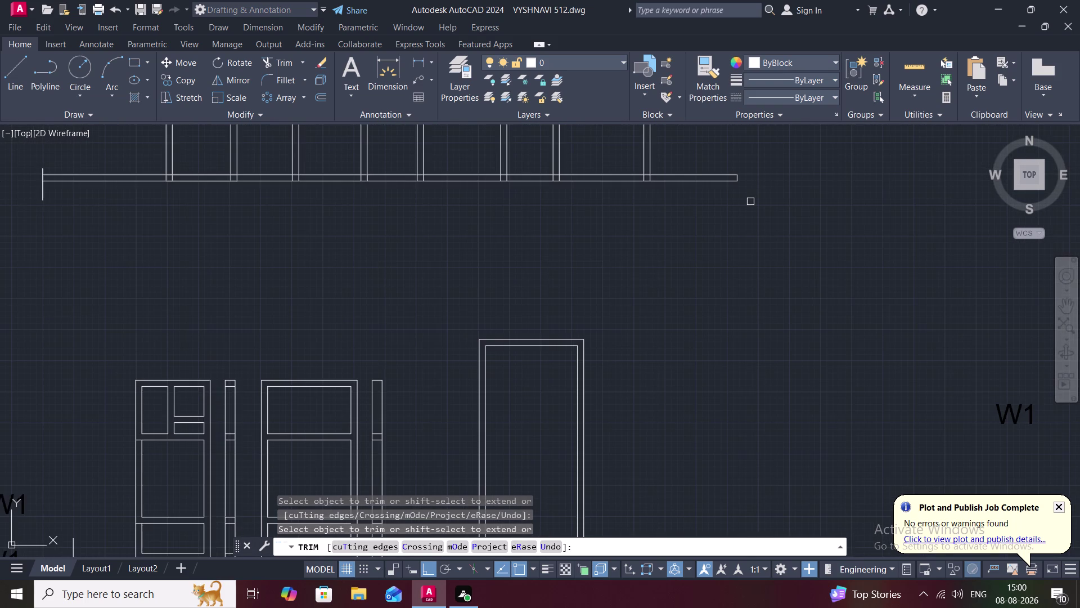
scroll(up, 3)
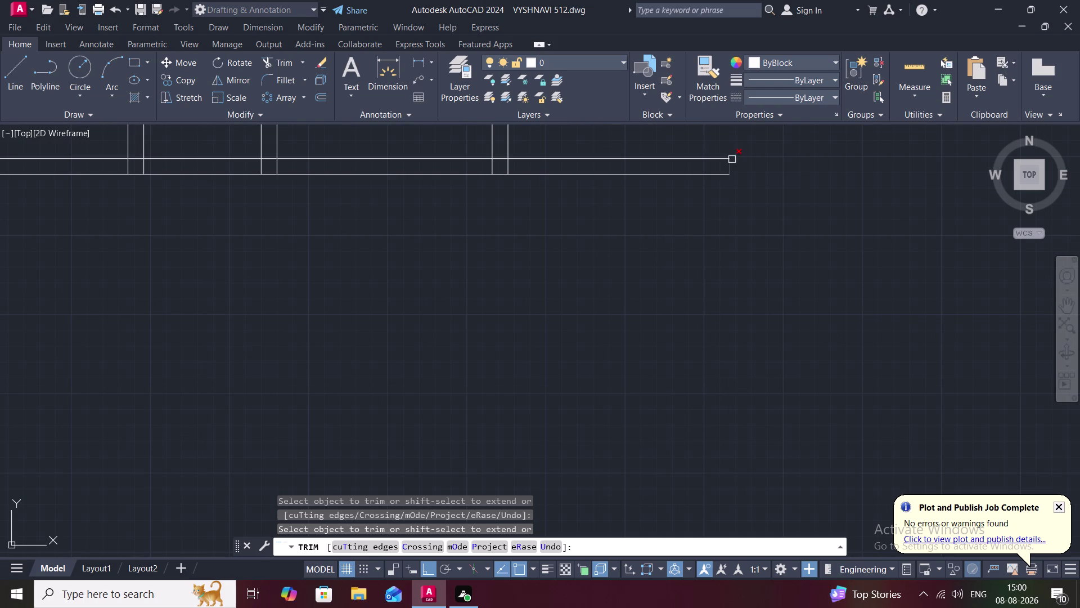
click(727, 167)
scroll(down, 3)
scroll(down, 3)
Trim away the short vertical stub at the line's left end.
middle_drag(704, 298, 706, 224)
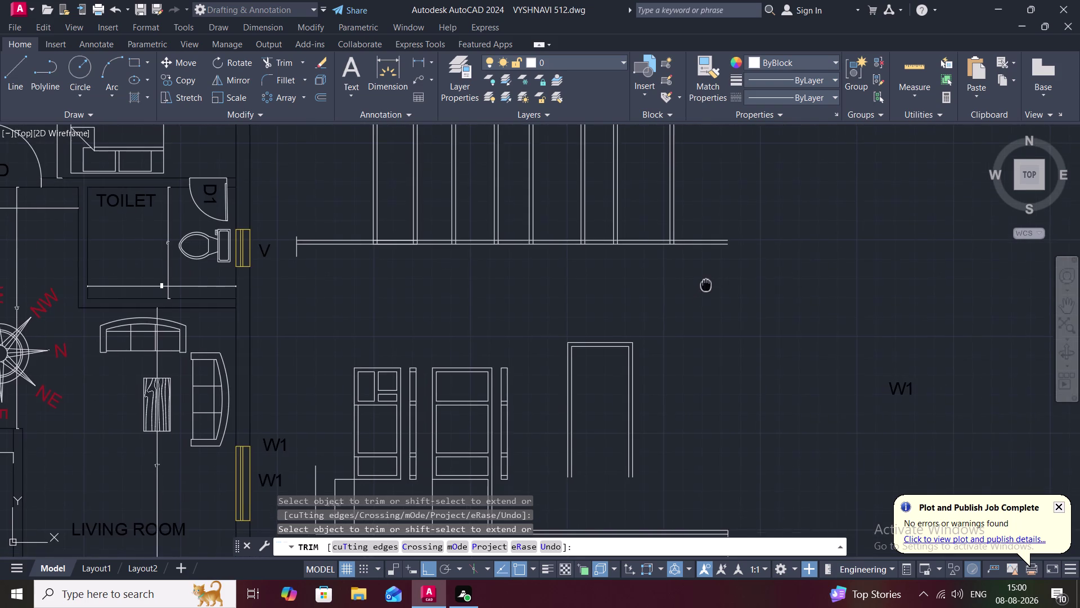
middle_drag(706, 223, 712, 201)
scroll(up, 3)
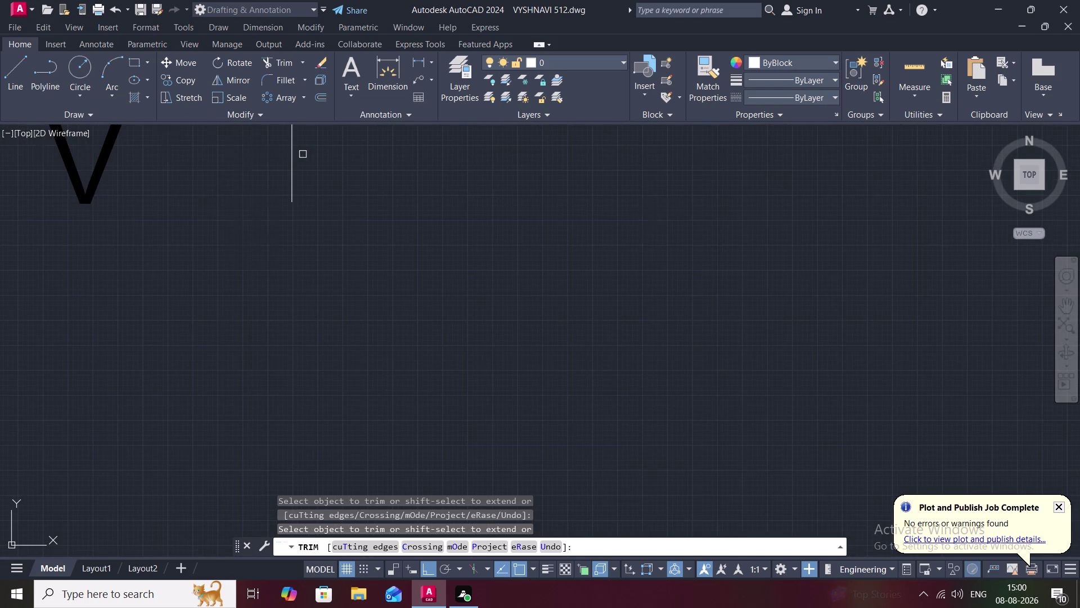
middle_drag(303, 155, 380, 296)
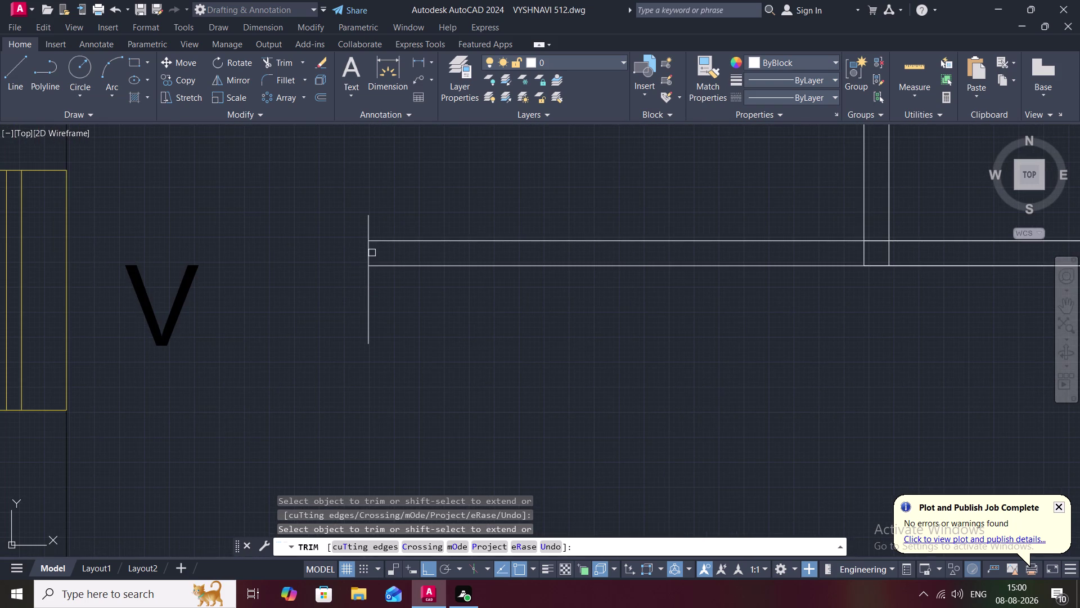
click(368, 251)
click(367, 280)
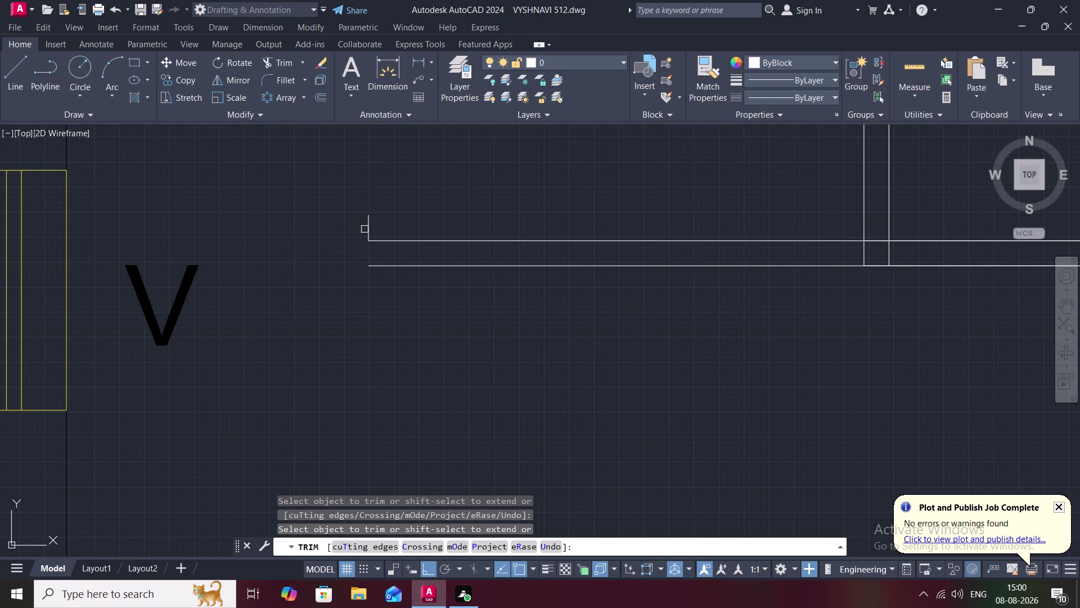
click(368, 228)
scroll(down, 3)
scroll(down, 3)
middle_drag(533, 320, 525, 197)
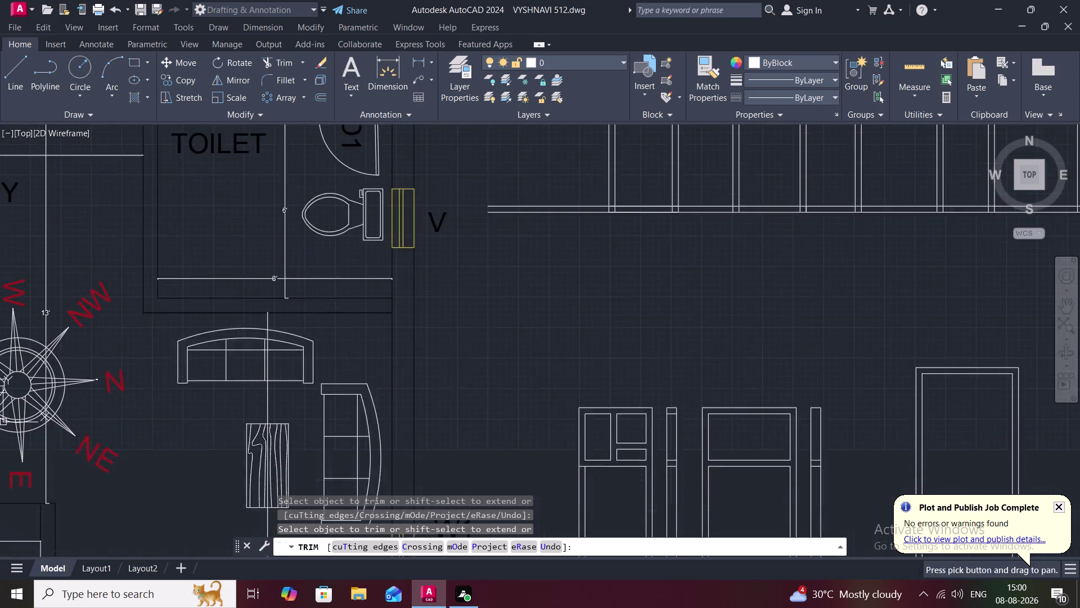
scroll(down, 3)
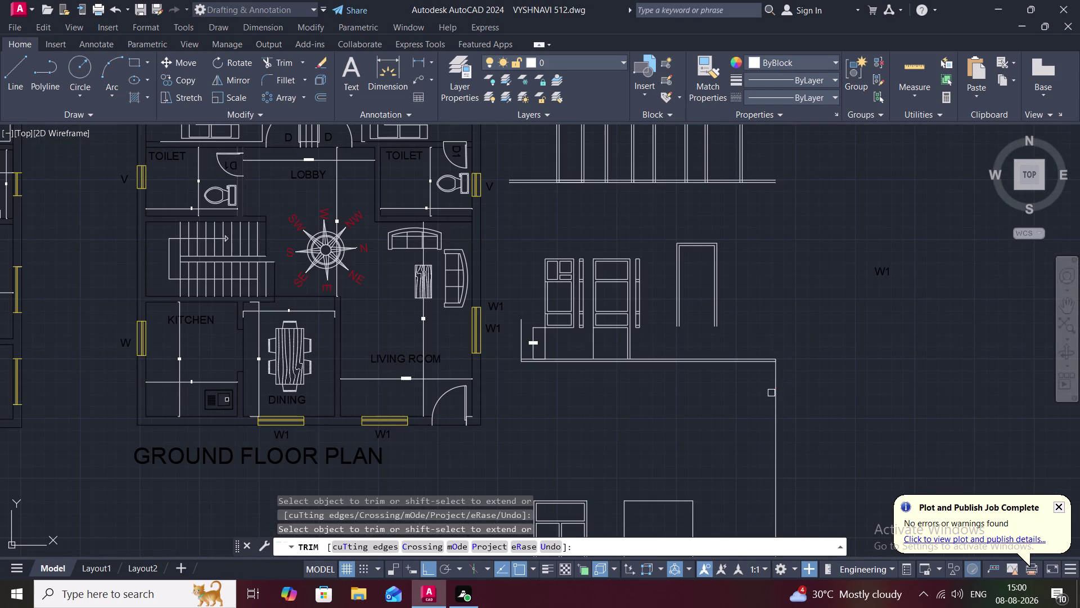
Trim the remaining horizontal line ends and frame both cabinet outlines.
click(771, 393)
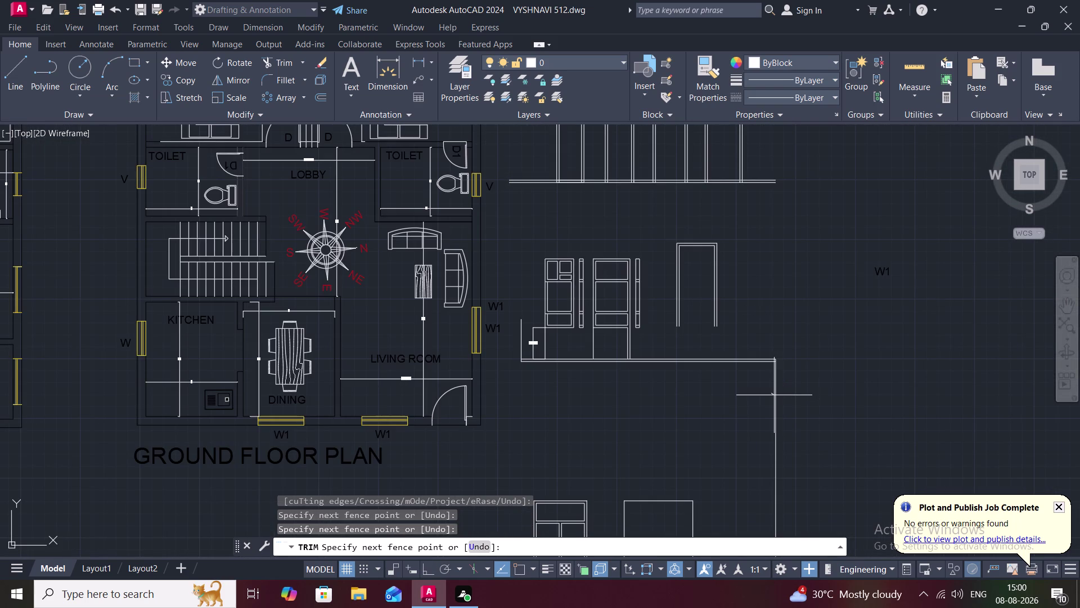
drag(783, 398, 790, 400)
scroll(up, 3)
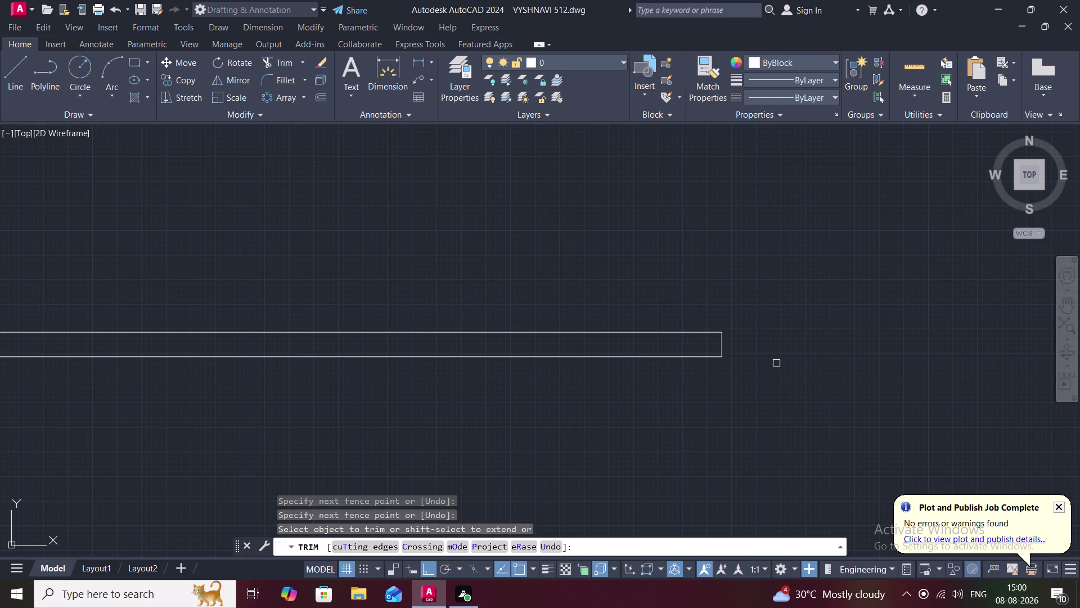
click(724, 347)
scroll(down, 3)
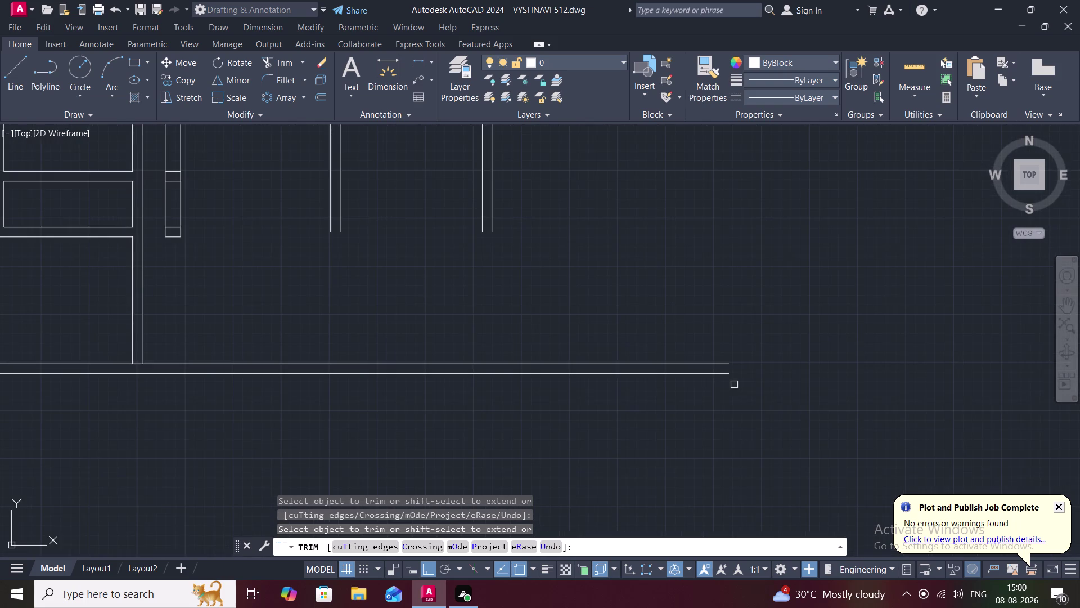
middle_drag(734, 385, 785, 292)
scroll(down, 3)
middle_drag(743, 387, 788, 261)
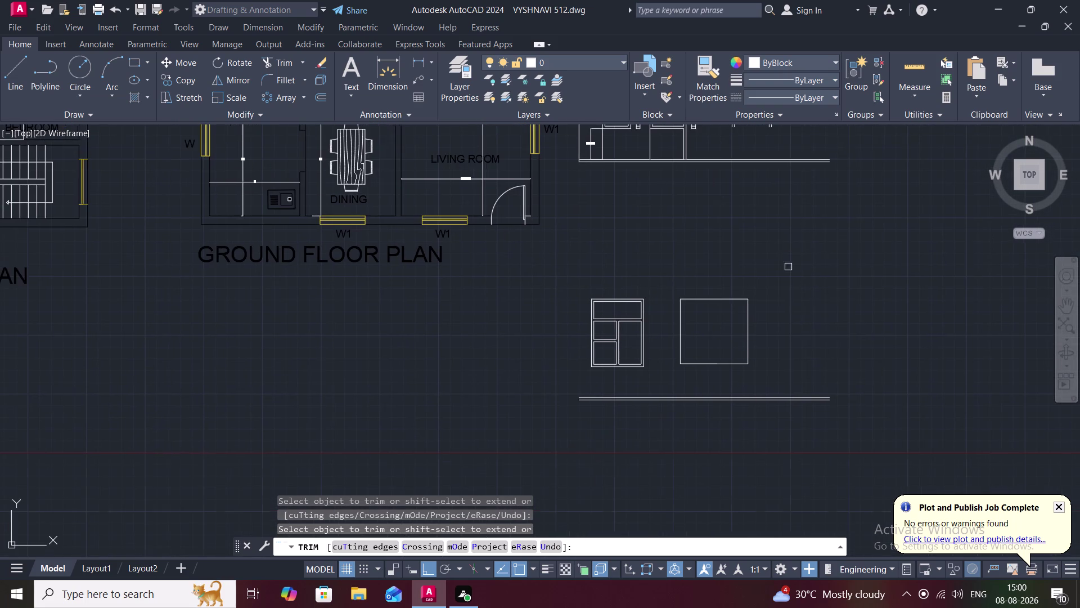
scroll(up, 3)
middle_drag(782, 310, 795, 285)
scroll(up, 3)
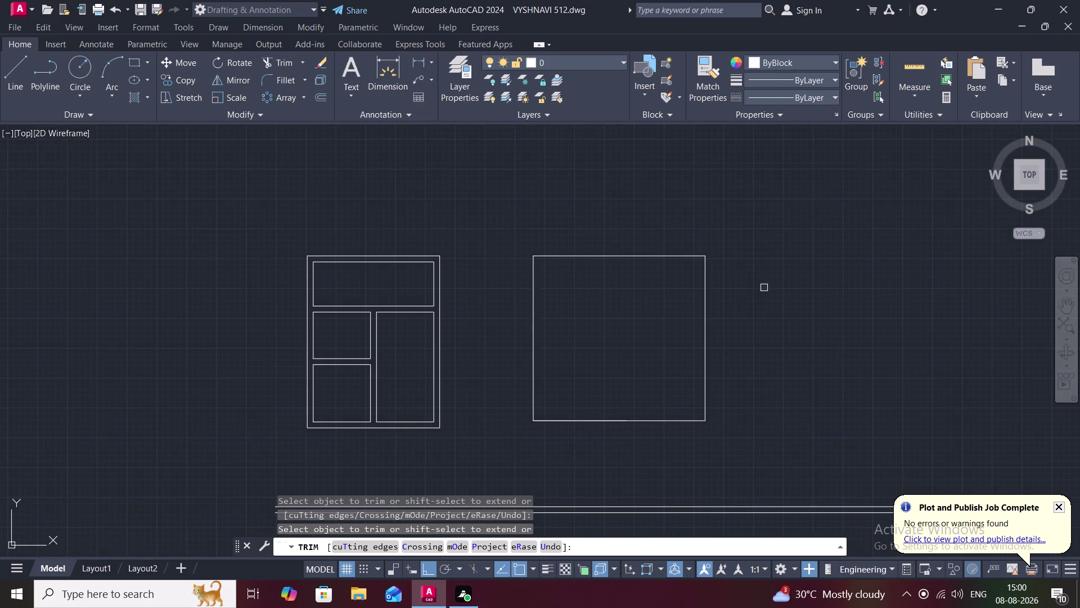
middle_drag(752, 300, 819, 265)
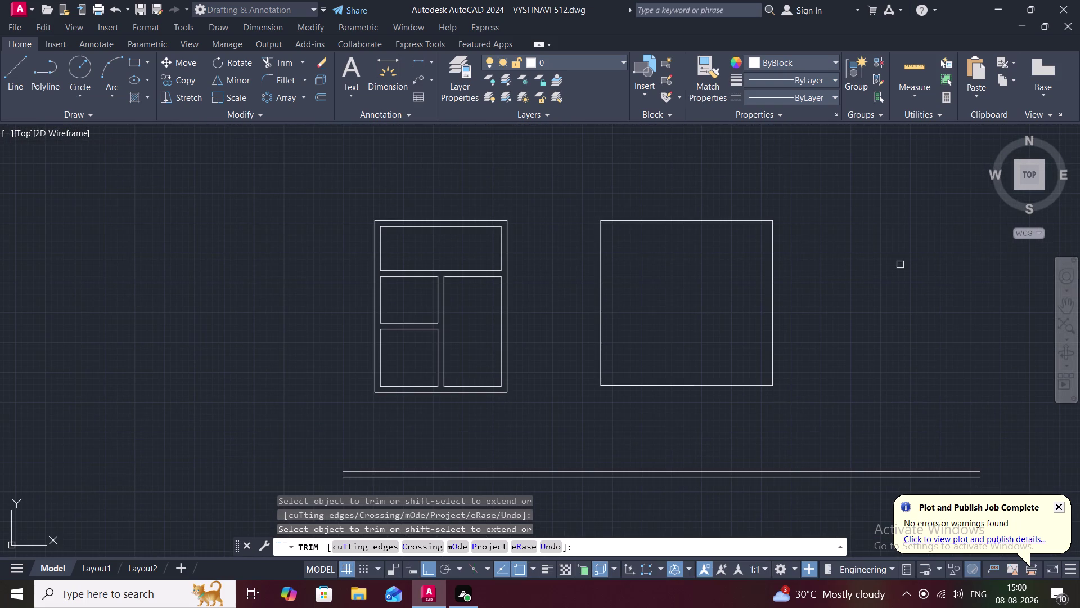
key(Escape)
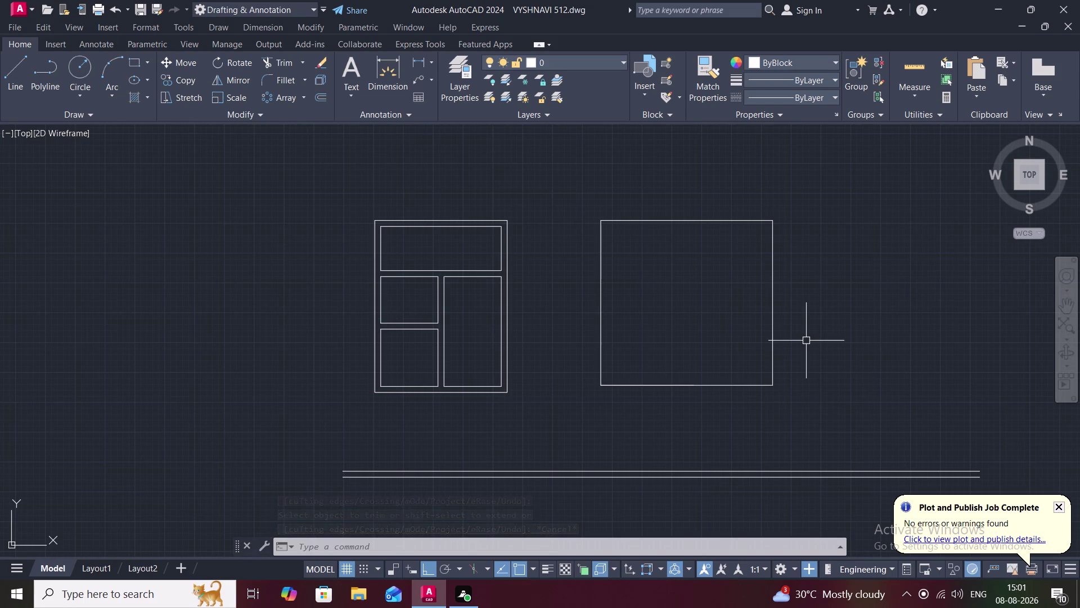
Offset the right cabinet's left edge 2.5" inward.
key(Escape)
text(O)
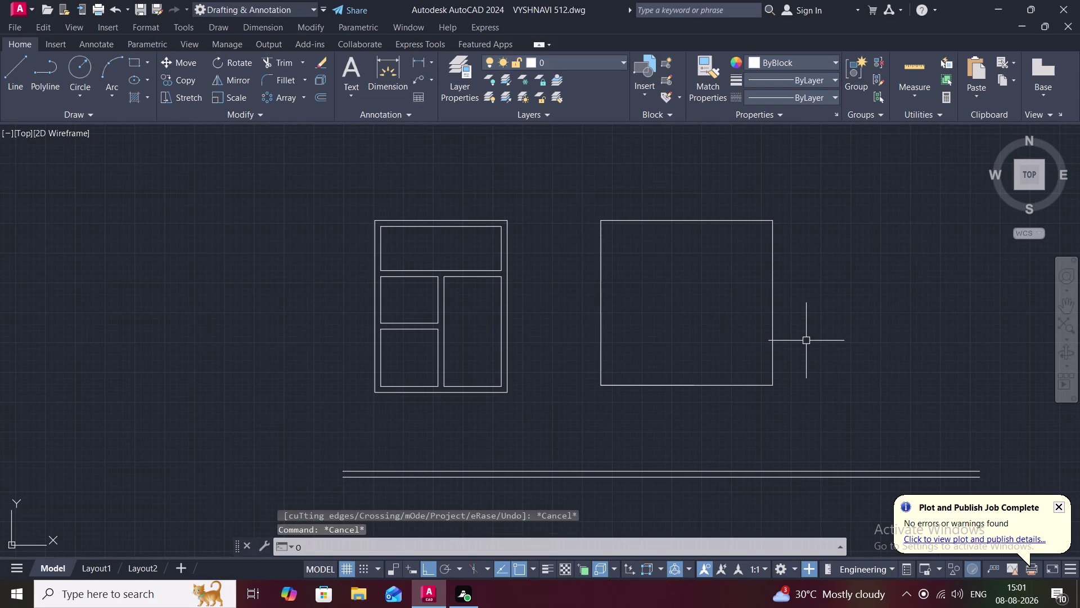
key(space)
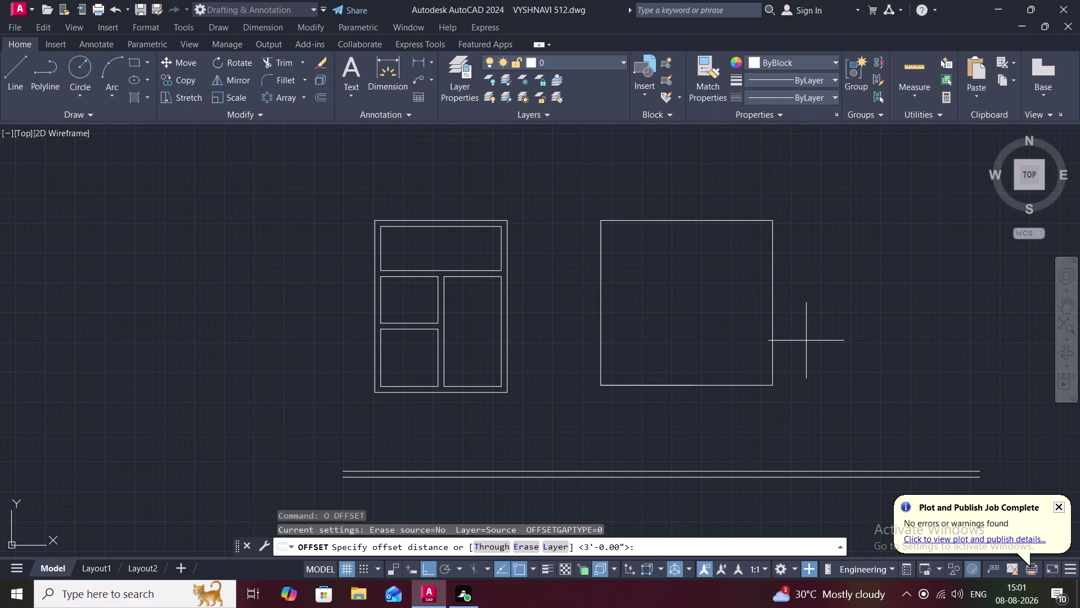
key(2)
text(.)
text(5)
text(")
key(space)
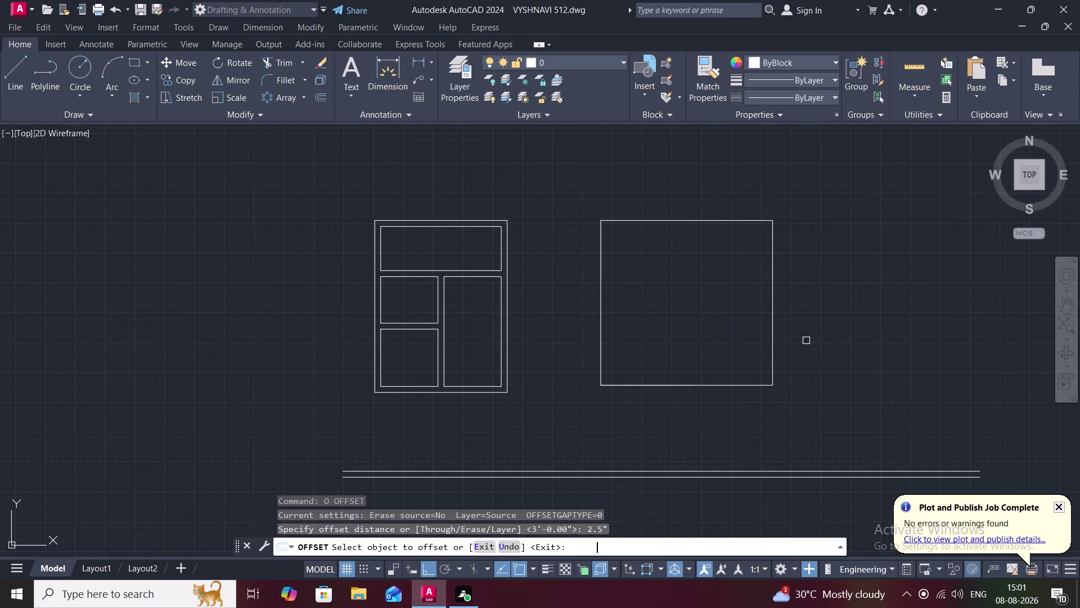
click(602, 331)
click(648, 330)
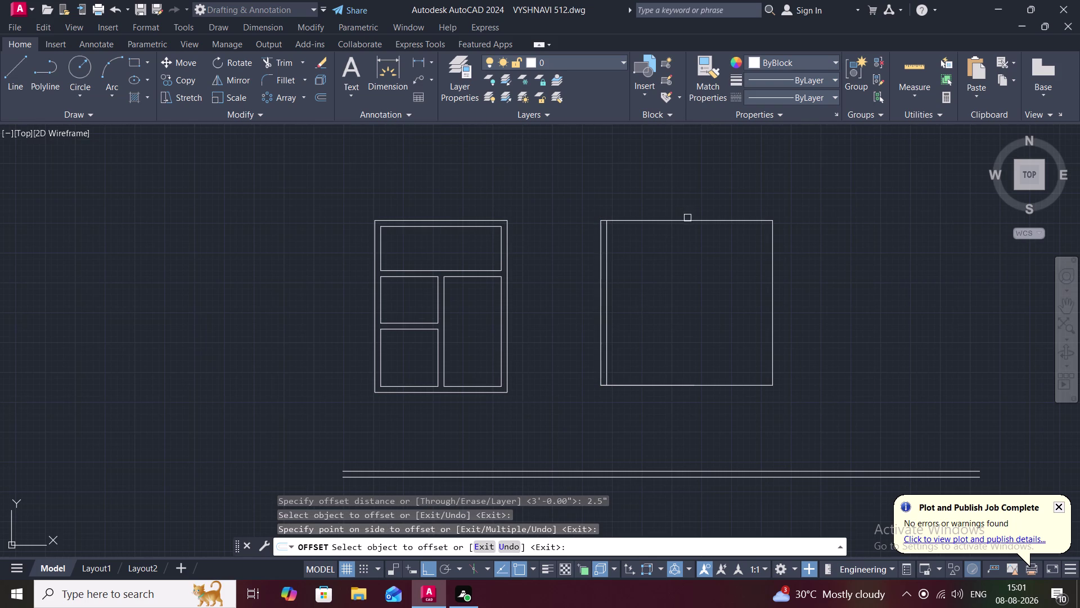
Offset the top, right and bottom edges 2.5" inward, then end the command.
click(688, 219)
click(688, 245)
click(773, 271)
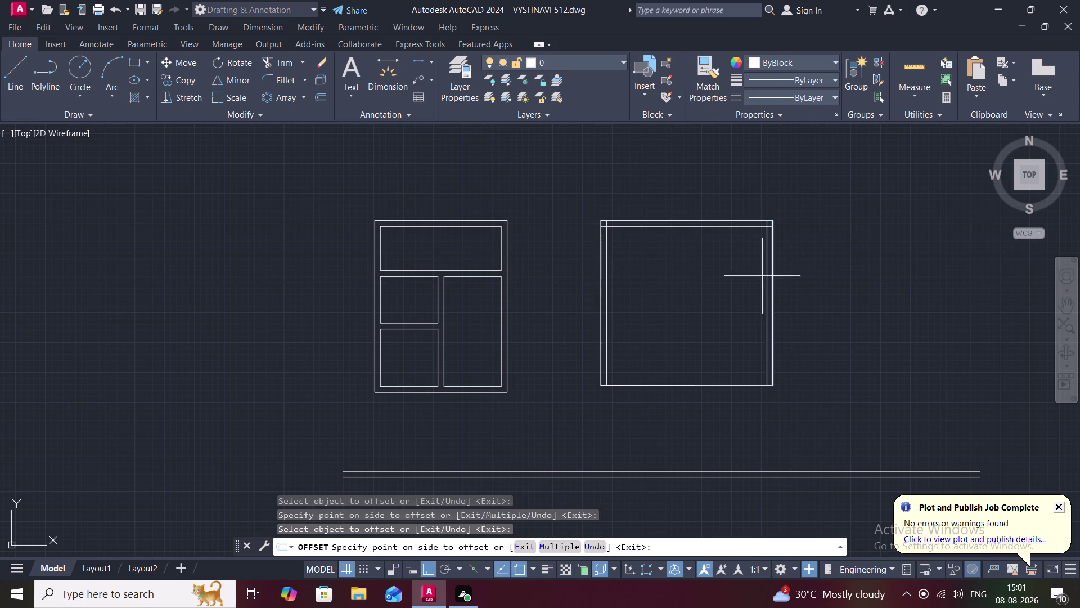
click(742, 283)
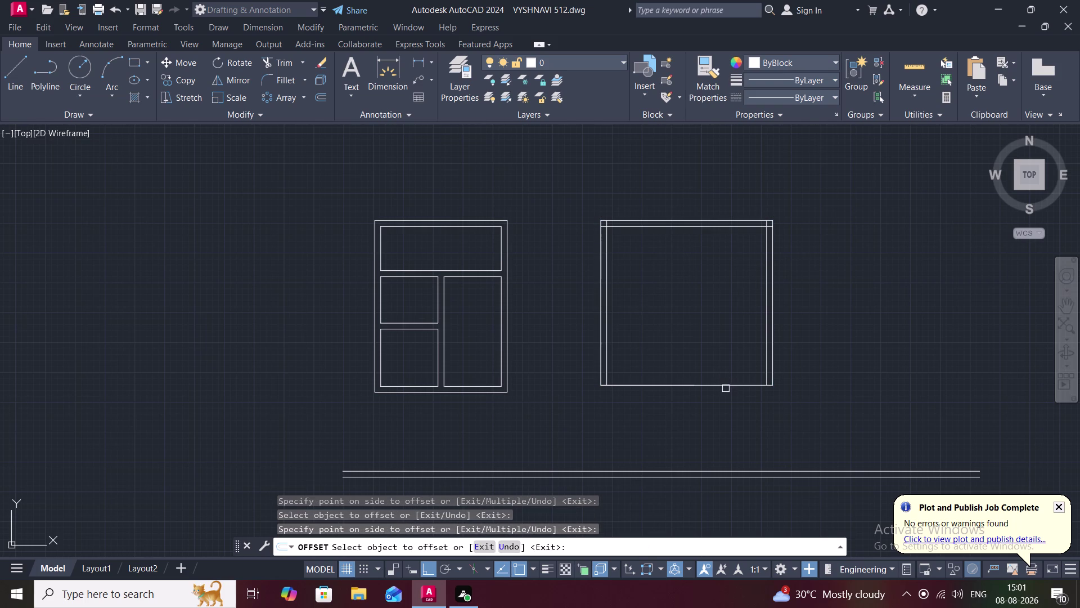
click(725, 387)
click(710, 334)
text(TR)
key(space)
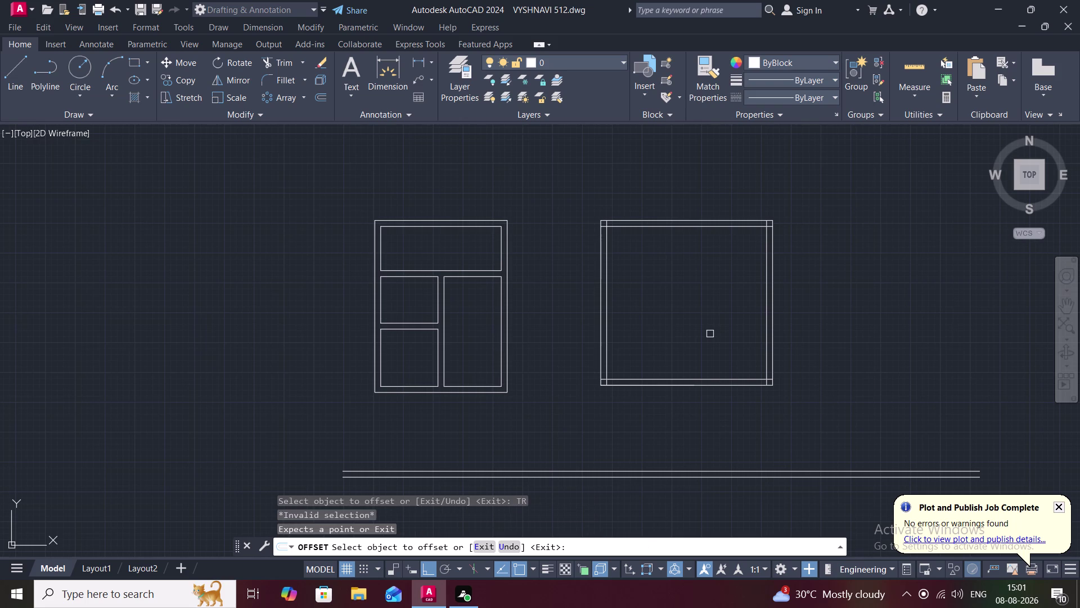
scroll(up, 3)
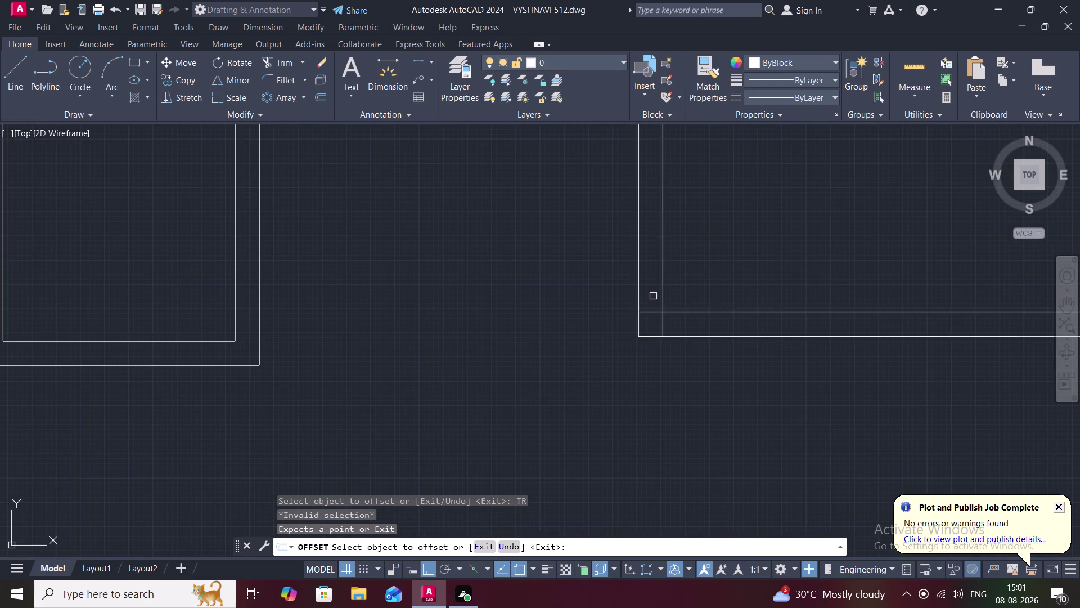
drag(647, 290, 648, 326)
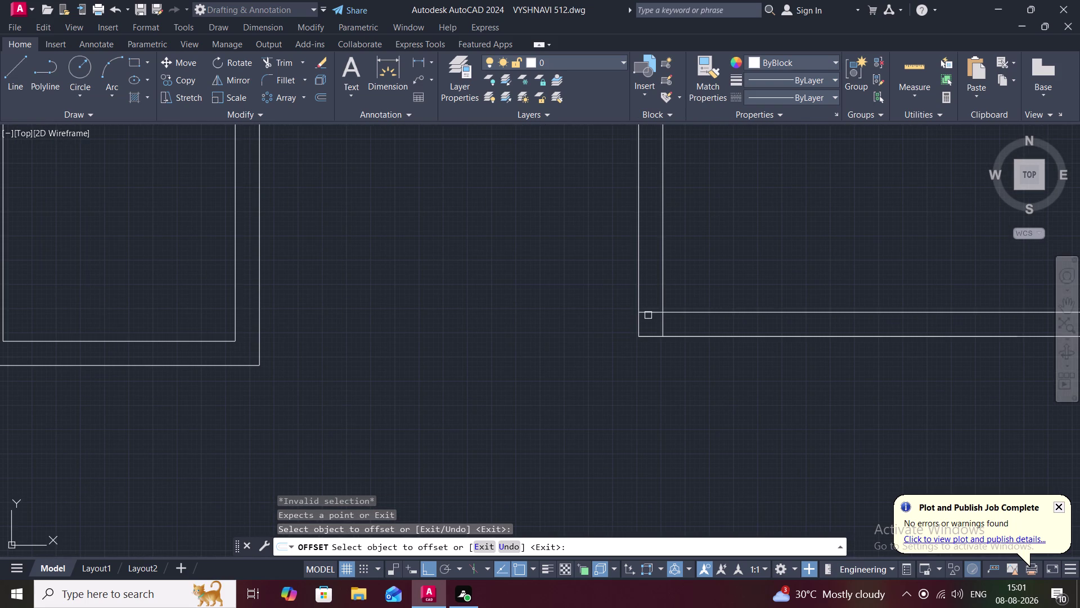
key(Escape)
Trim the overshooting inner line ends at the right cabinet's bottom-left and bottom-right corners.
text(TR)
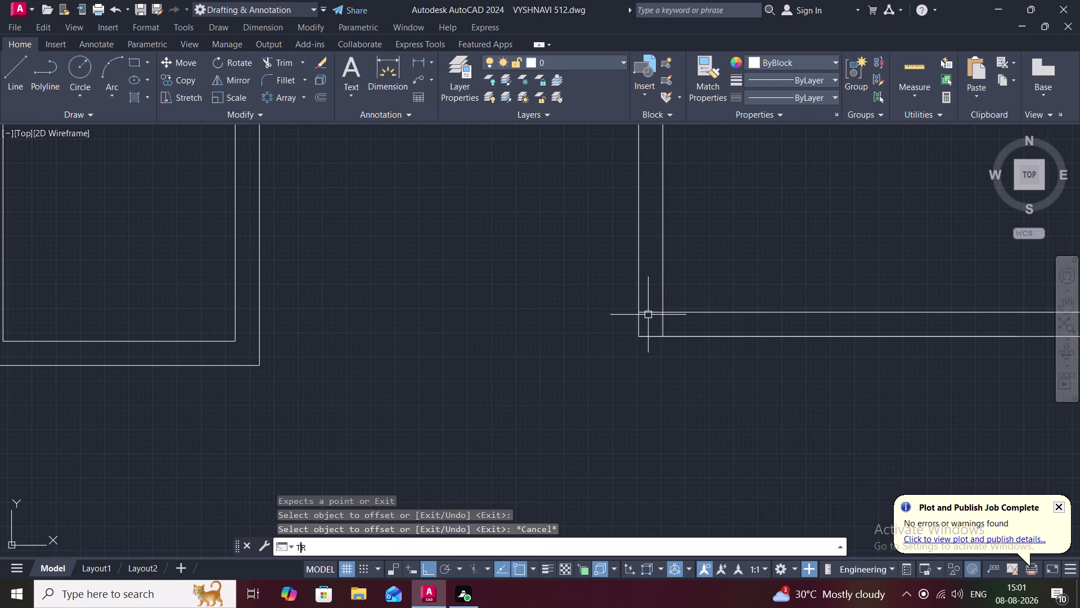
key(space)
drag(650, 293, 655, 299)
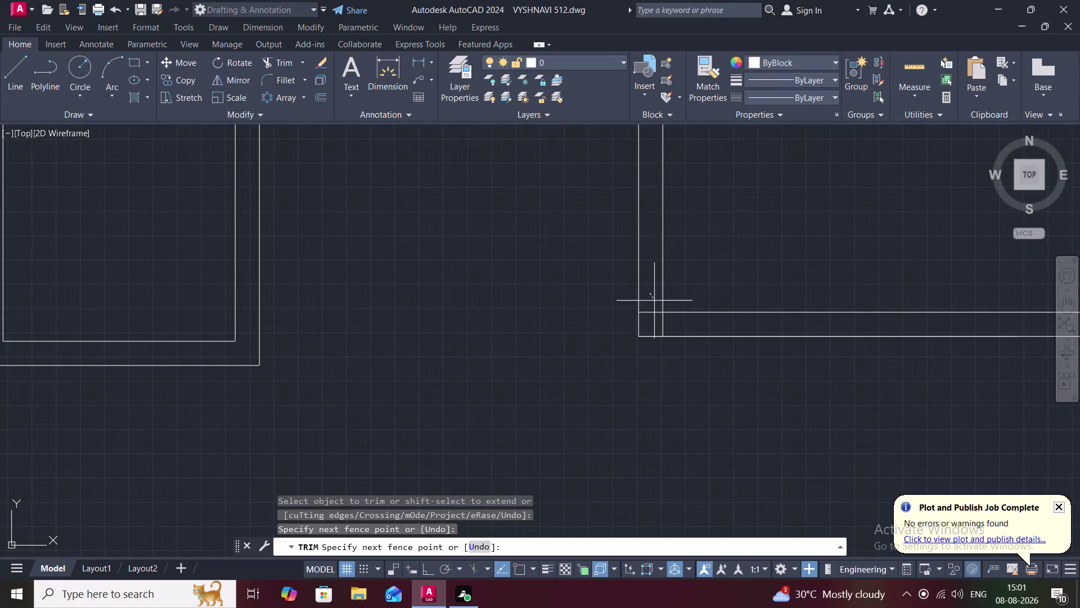
drag(654, 299, 669, 329)
scroll(down, 3)
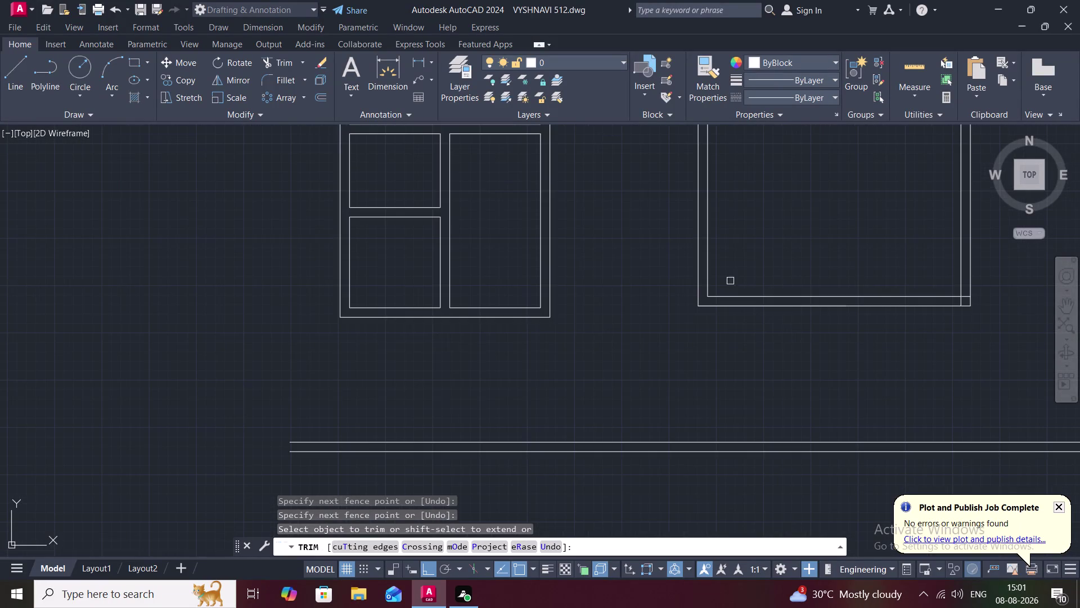
middle_drag(733, 265, 536, 343)
scroll(up, 3)
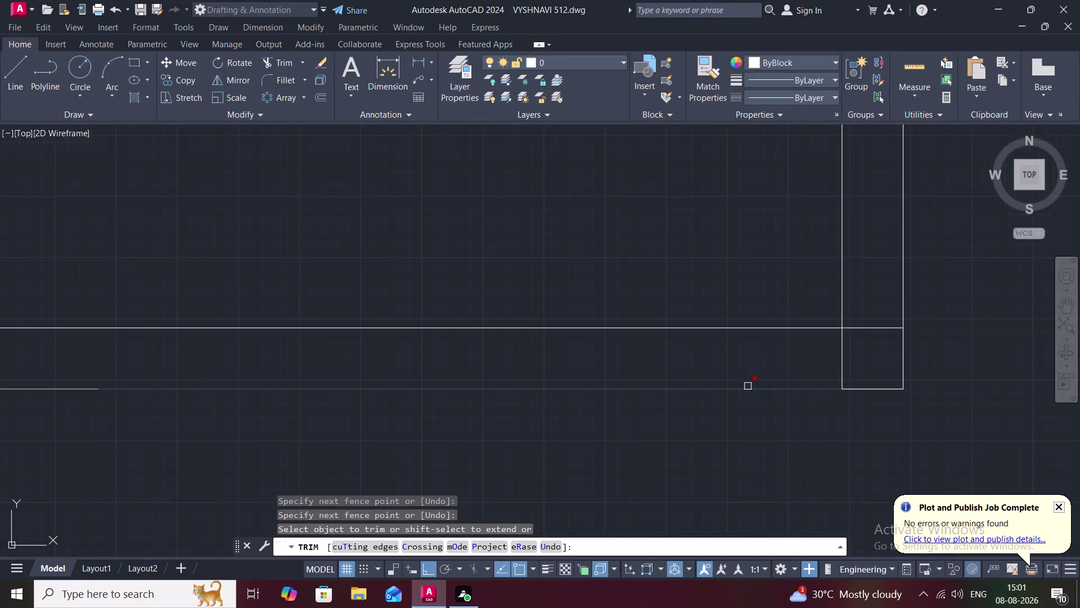
drag(877, 264, 871, 328)
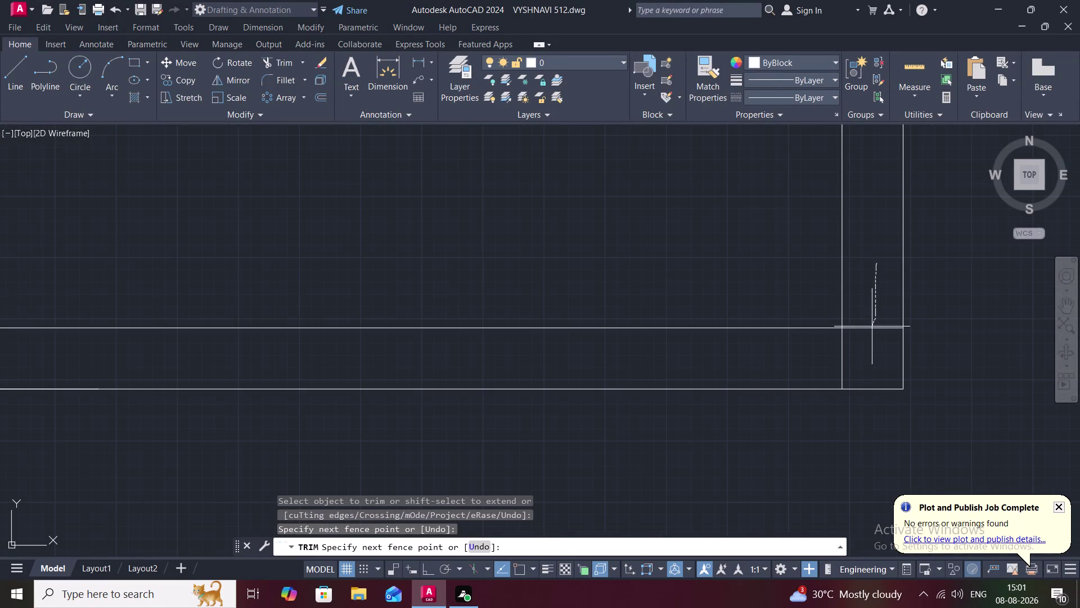
drag(872, 327, 823, 391)
scroll(down, 3)
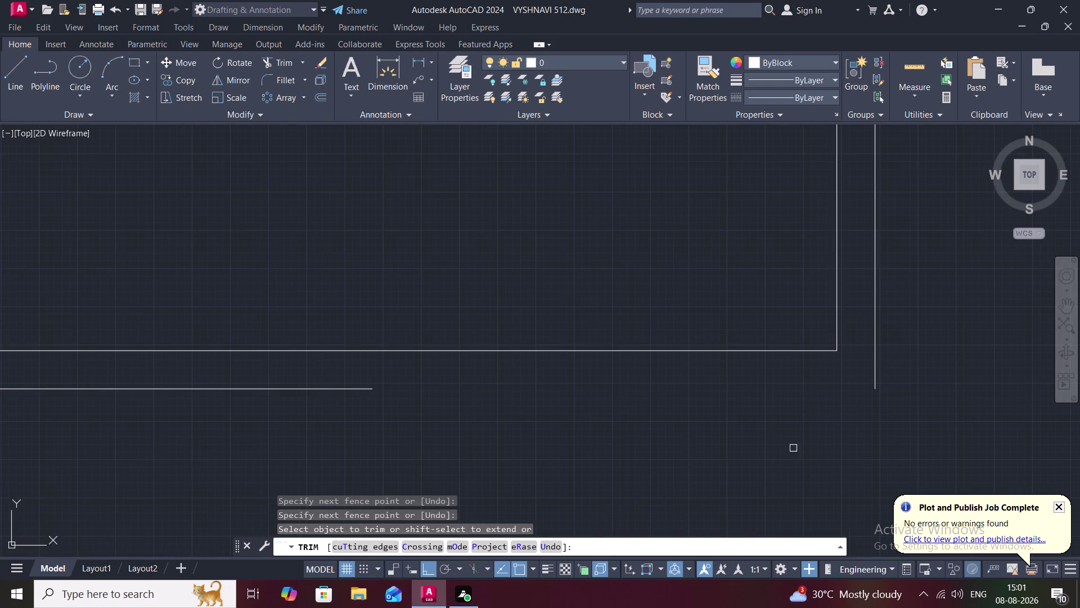
scroll(down, 3)
middle_drag(765, 435, 799, 392)
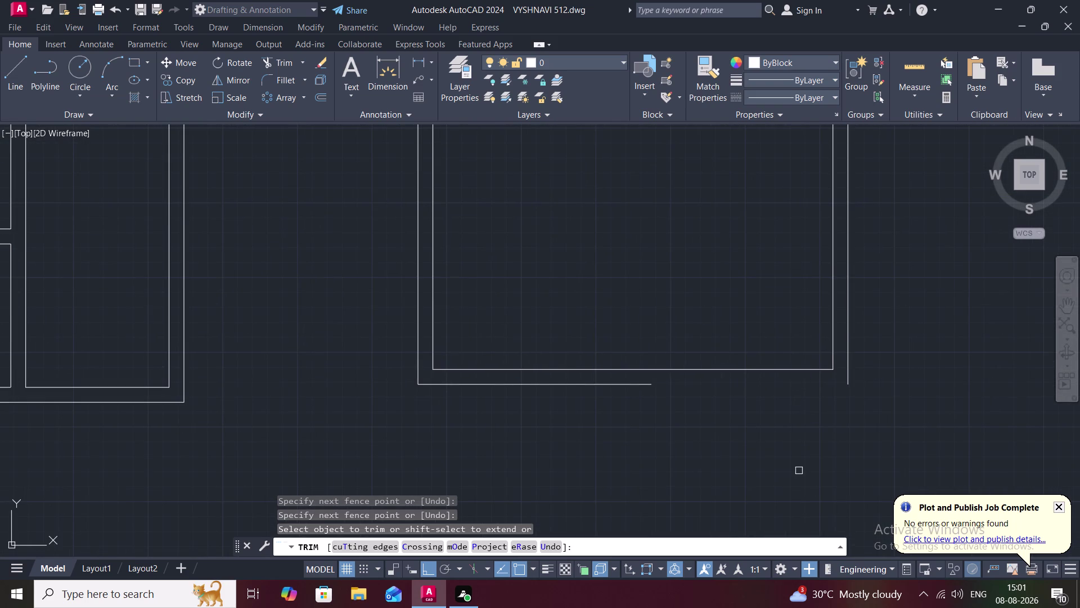
Extend the short bottom line to meet the cabinet side.
text(EX)
key(space)
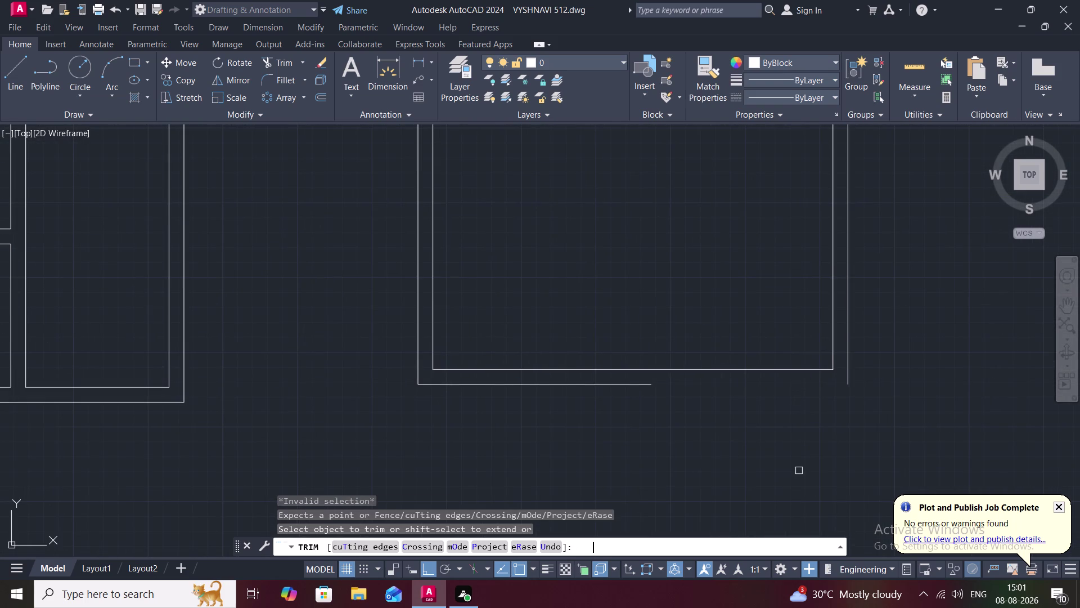
key(Escape)
text(EX)
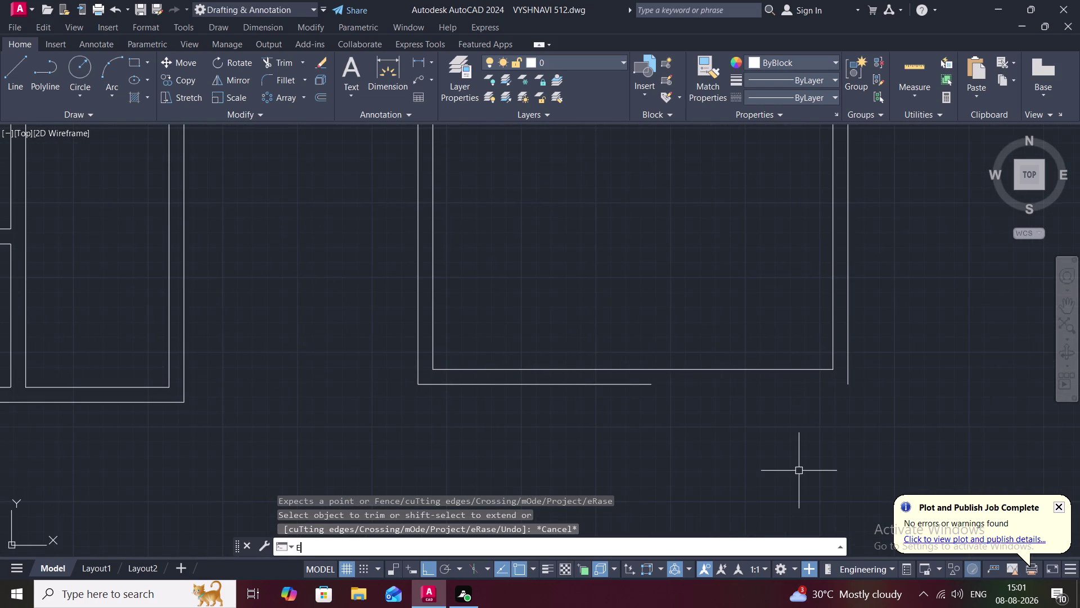
key(space)
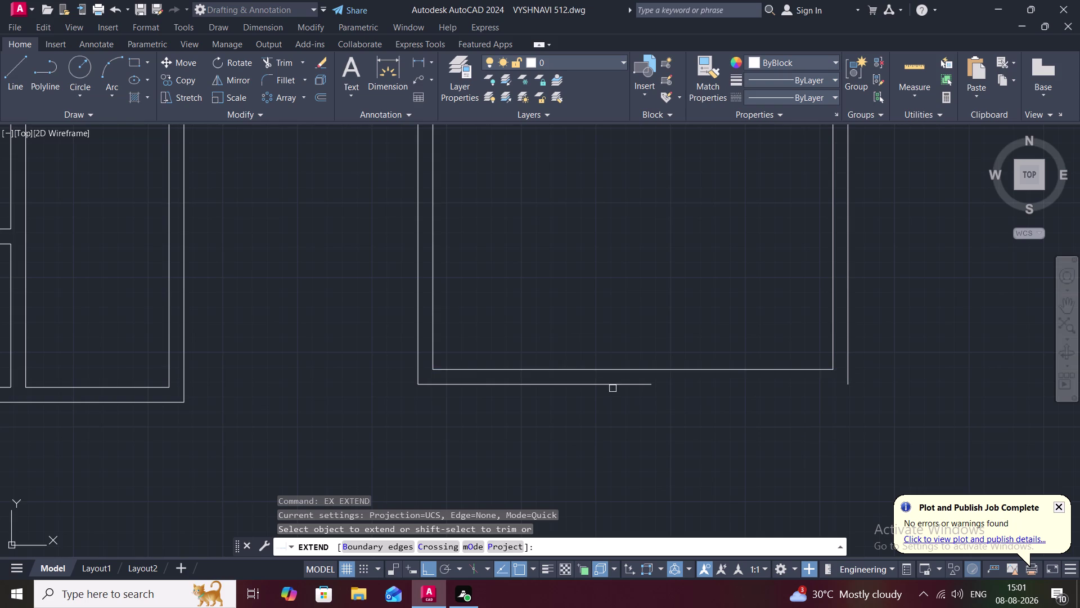
click(619, 387)
scroll(down, 3)
middle_drag(587, 296, 621, 423)
scroll(down, 3)
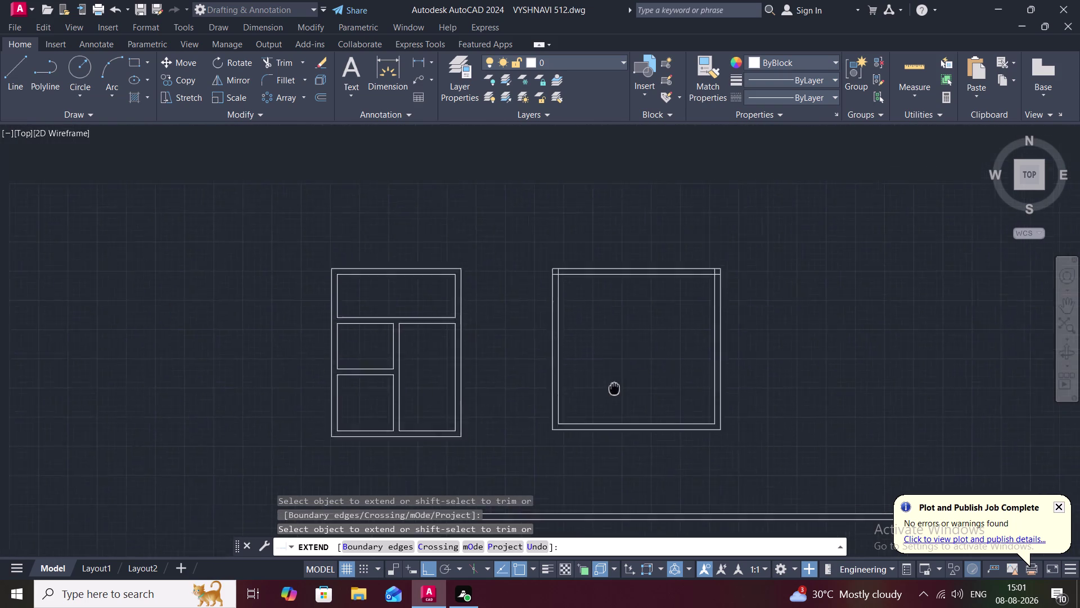
middle_drag(620, 422, 623, 492)
scroll(up, 3)
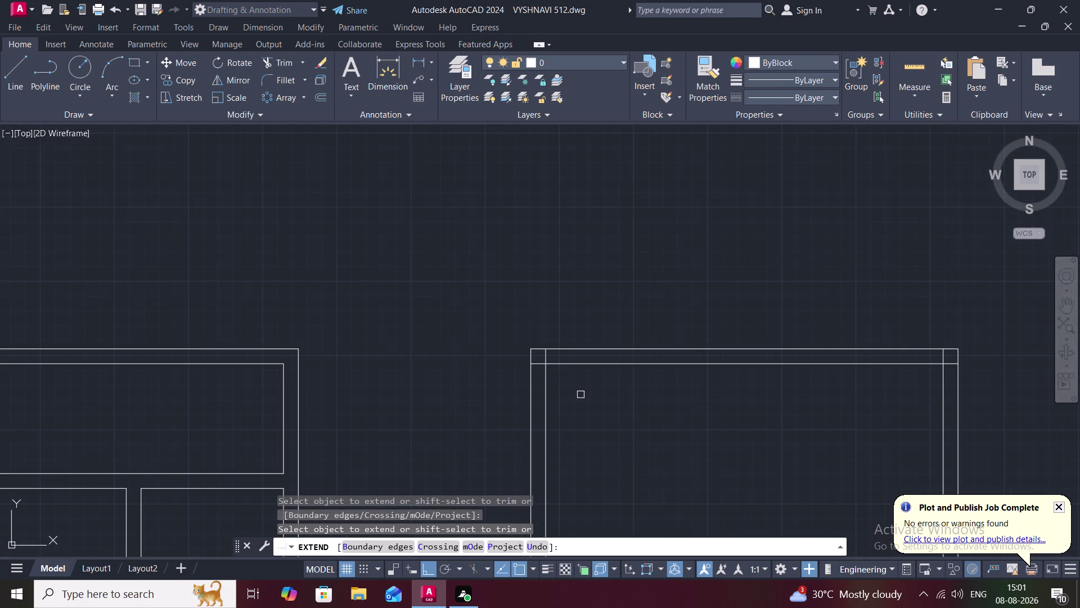
Trim the overshooting line ends at the top-left corner.
text(TR)
key(space)
key(Escape)
scroll(up, 3)
text(TR)
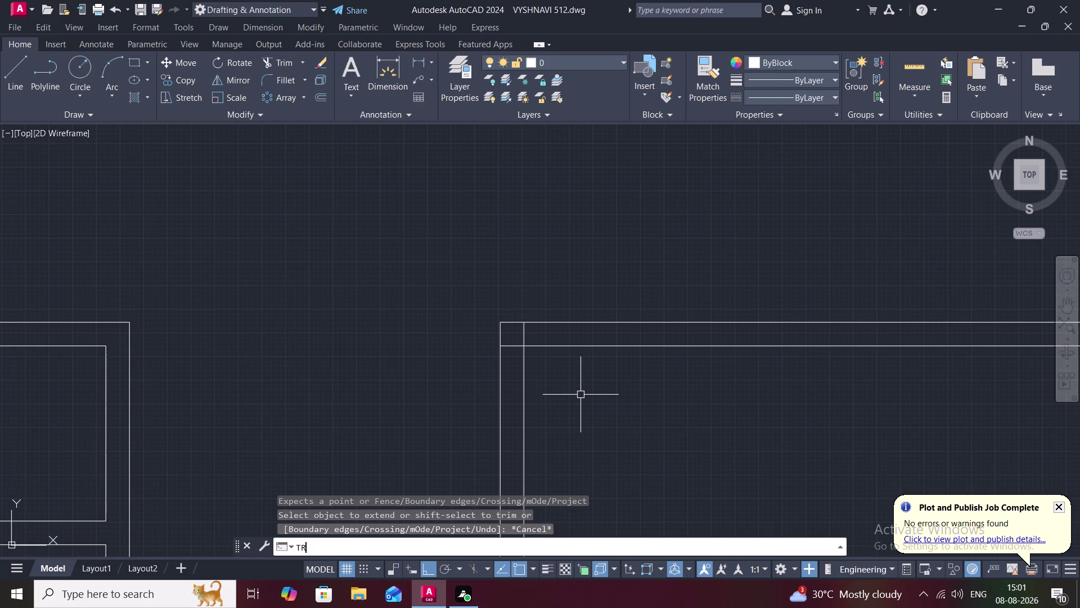
key(space)
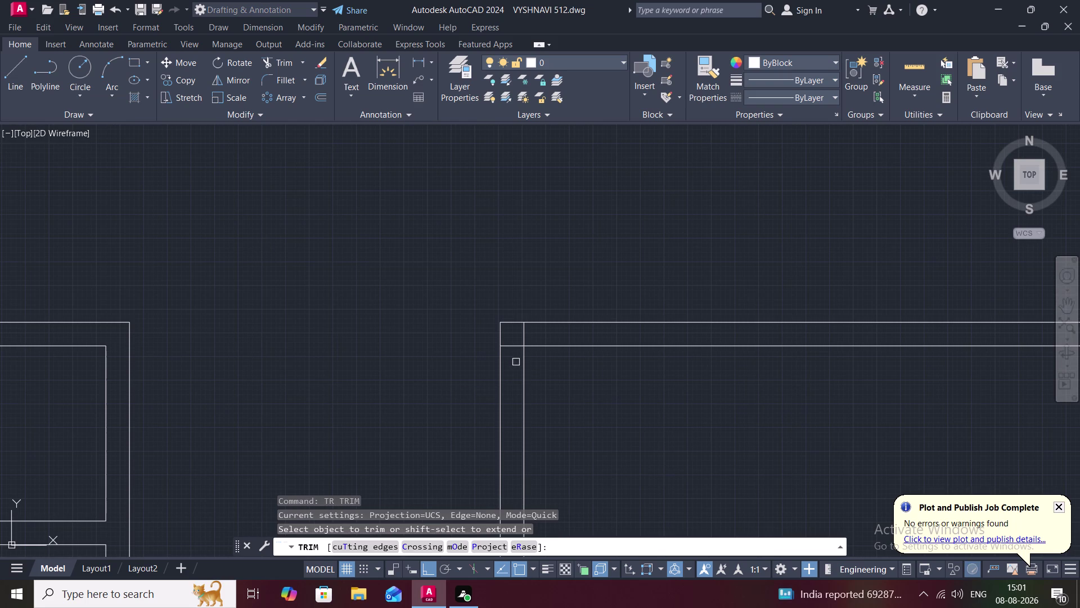
scroll(up, 3)
drag(496, 347, 507, 302)
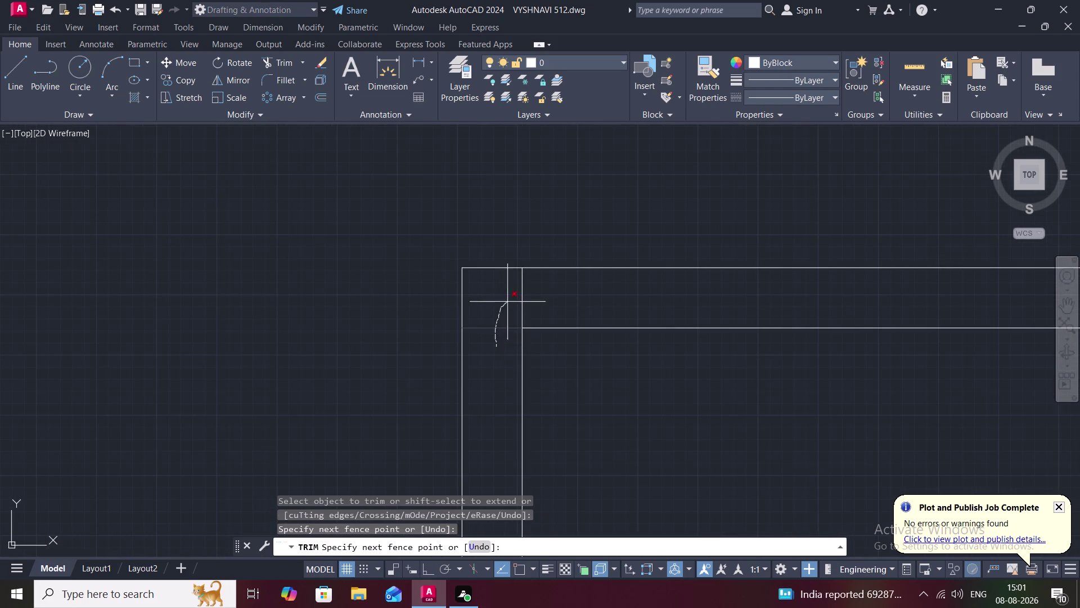
drag(508, 302, 531, 295)
Trim the top-right corner's overshooting ends and check all corners before ending Trim.
scroll(down, 3)
scroll(down, 3)
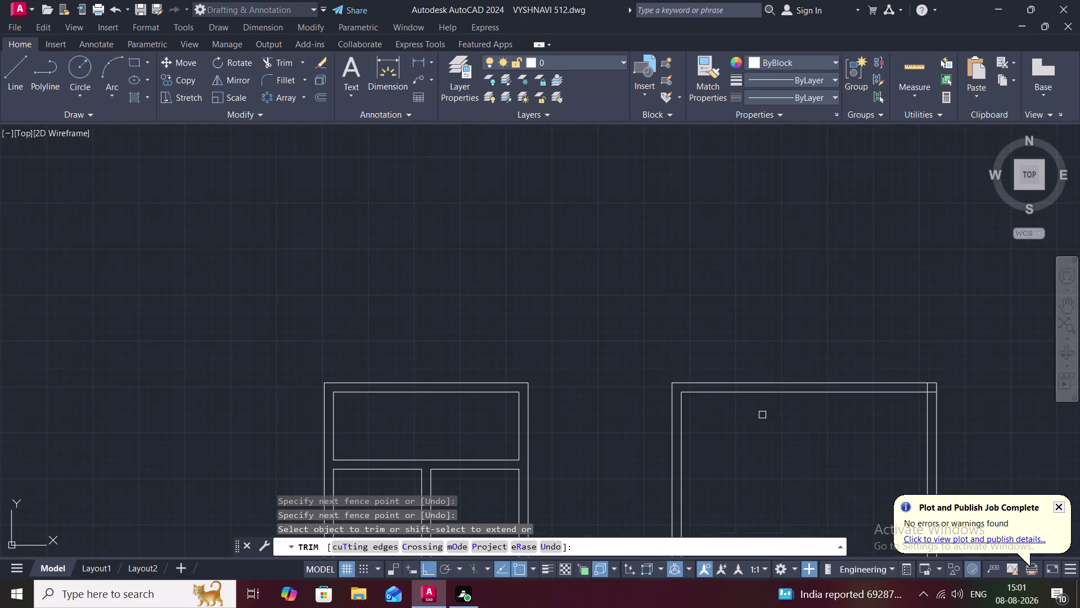
middle_drag(750, 409, 589, 408)
scroll(up, 3)
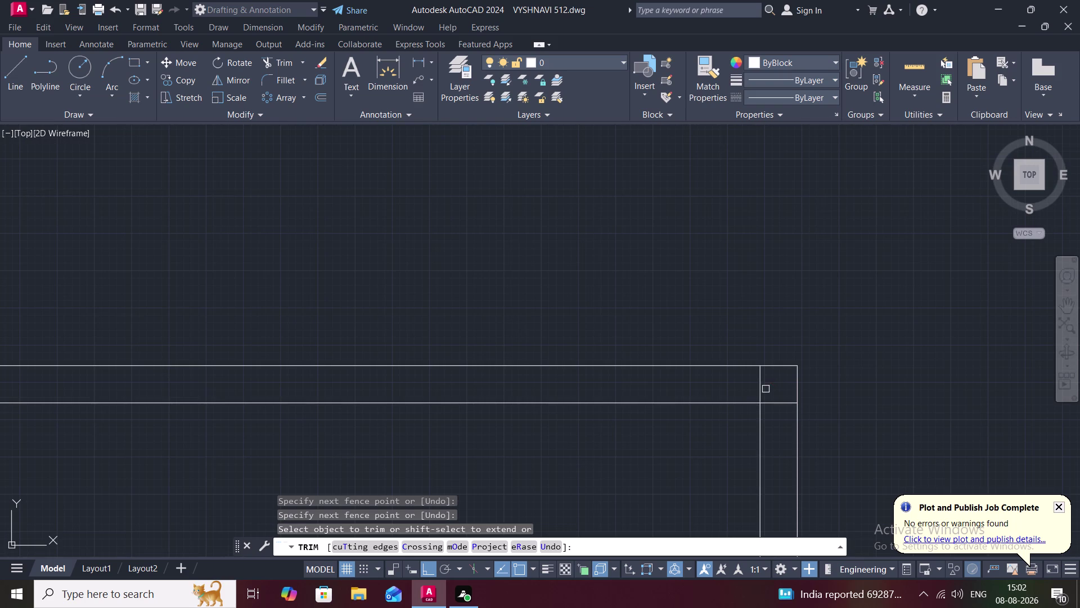
drag(728, 381, 786, 415)
scroll(down, 3)
middle_drag(726, 438, 780, 299)
scroll(down, 3)
middle_drag(728, 334, 733, 331)
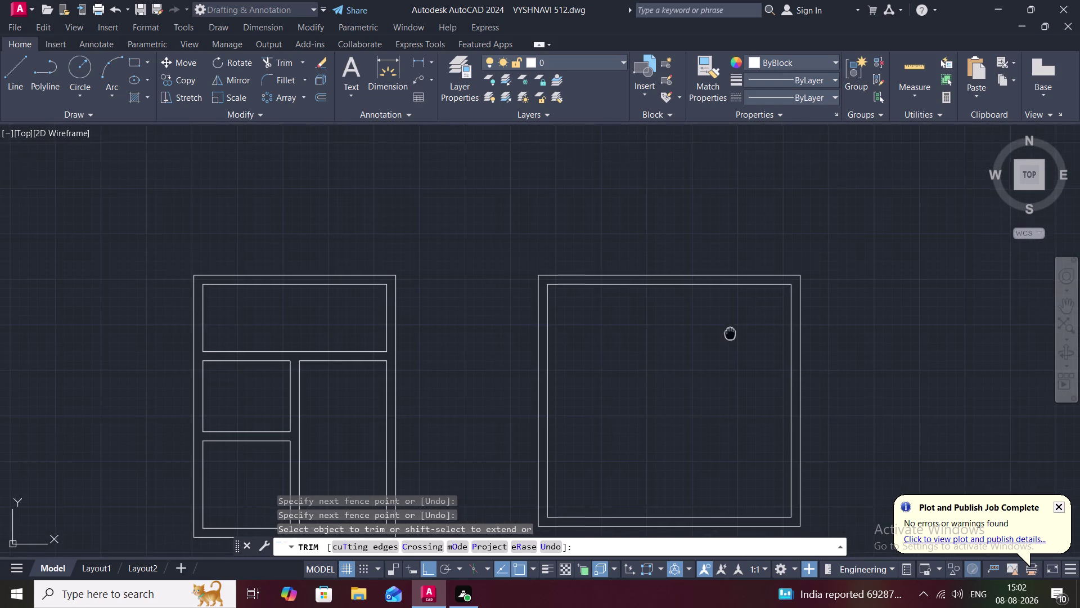
middle_drag(734, 331, 734, 305)
key(Escape)
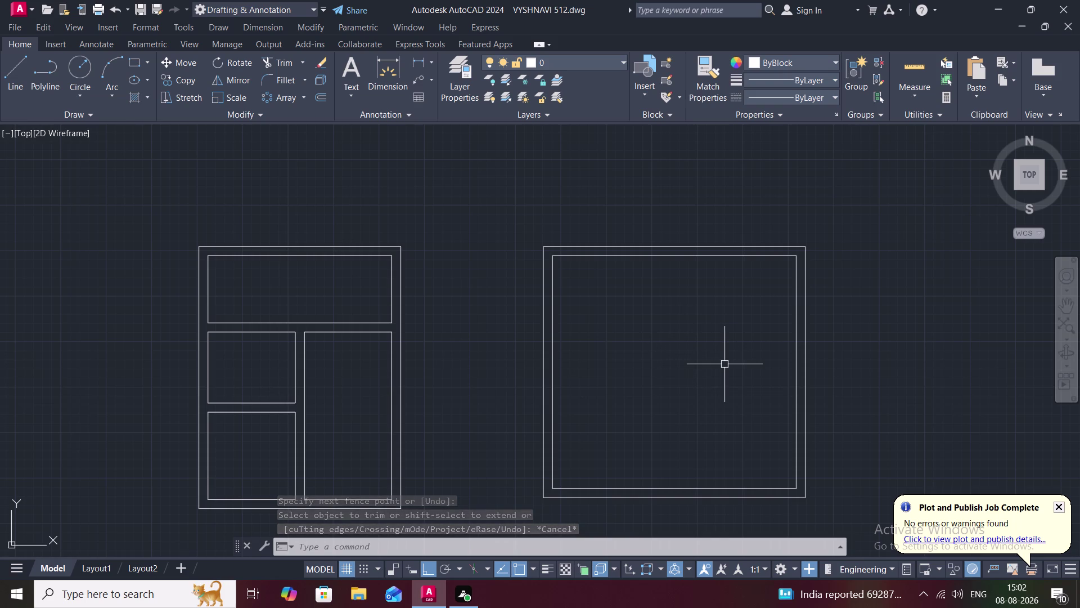
Offset the right cabinet's inner top line 1'6" downward to form the top panel line.
text(O)
key(space)
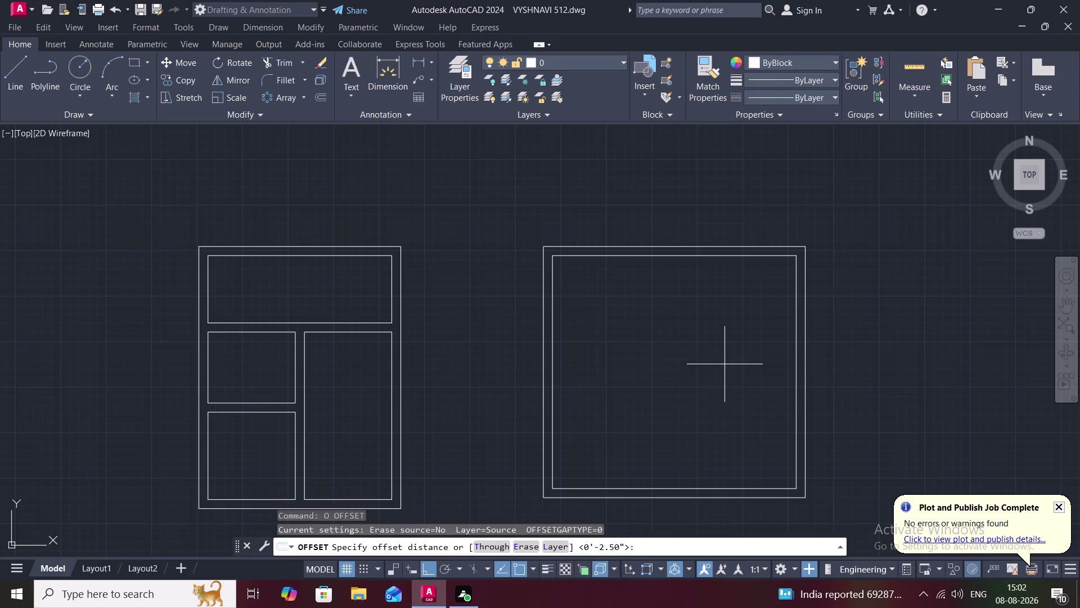
key(1)
key(apostrophe)
key(6)
key(shift+quotedbl)
key(space)
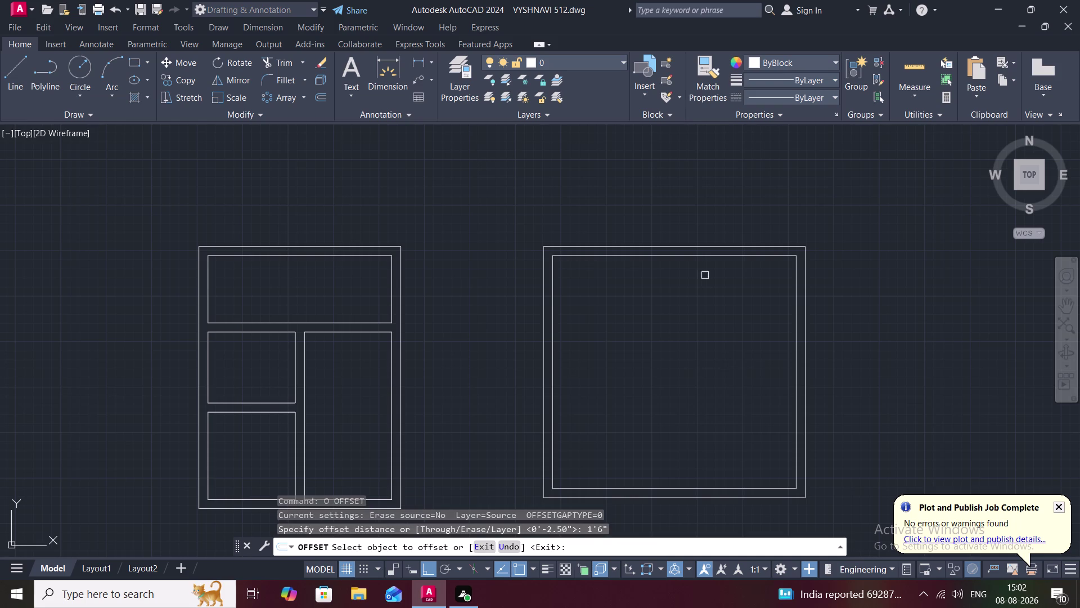
click(701, 257)
click(710, 288)
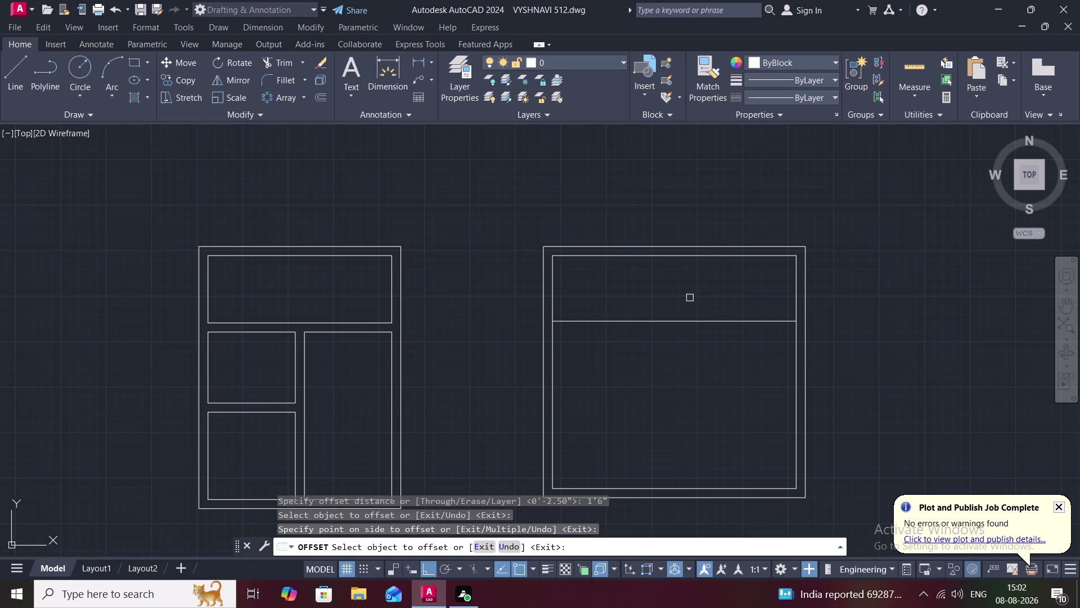
key(Escape)
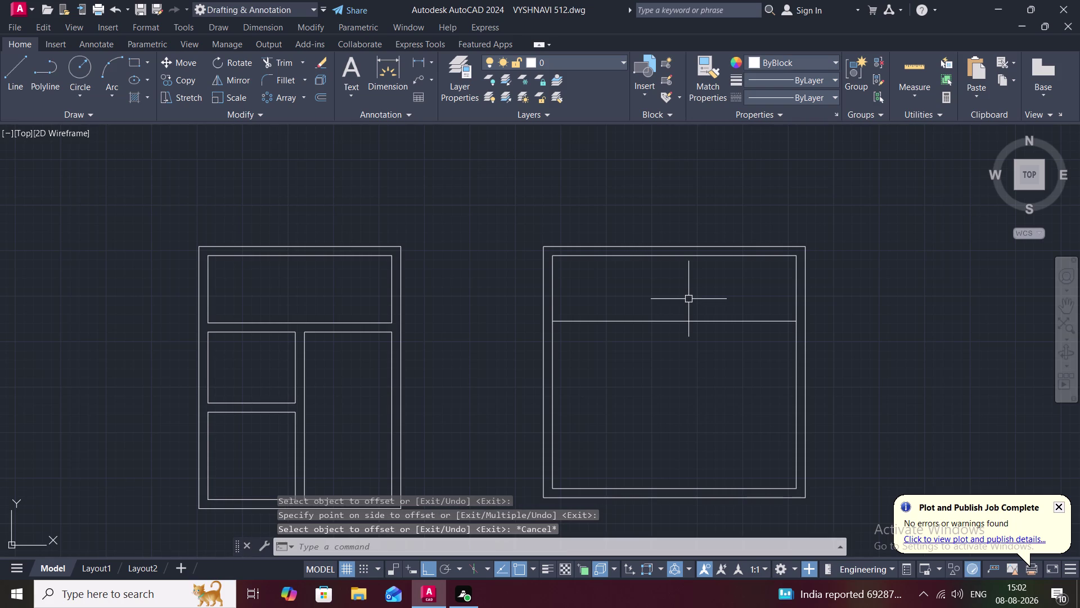
Offset the top panel line 2.5" downward to create the doubled band.
text(O)
key(space)
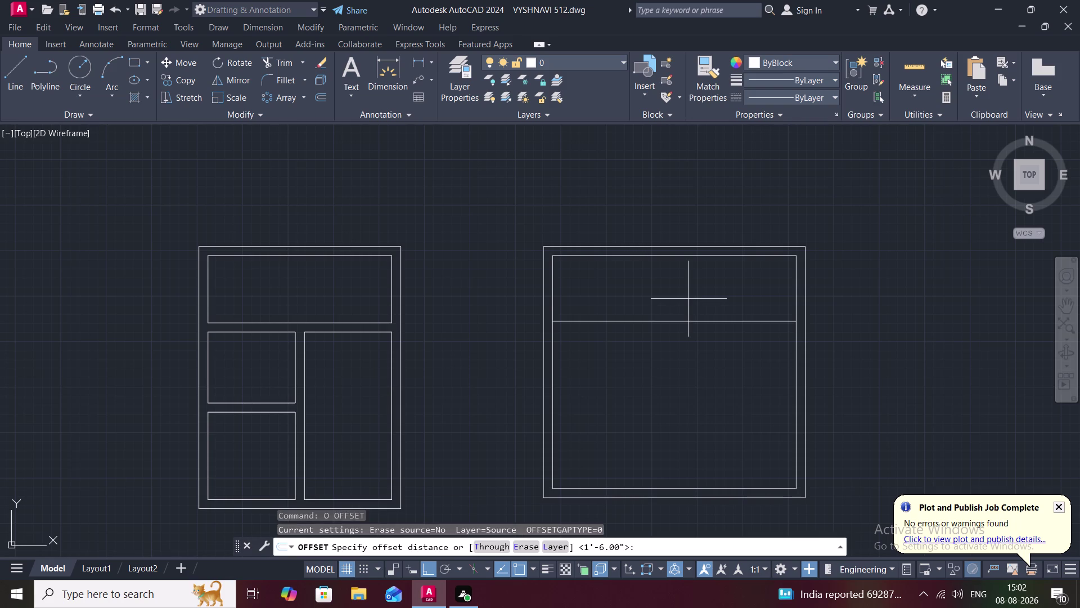
key(2)
text(.)
text(5)
text(")
key(space)
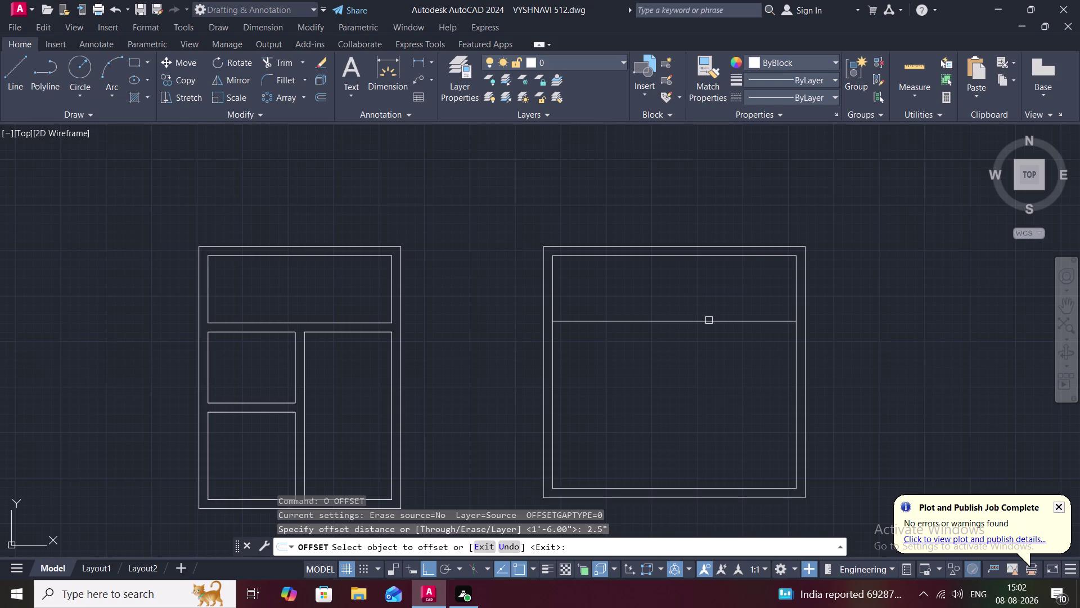
click(709, 320)
click(707, 338)
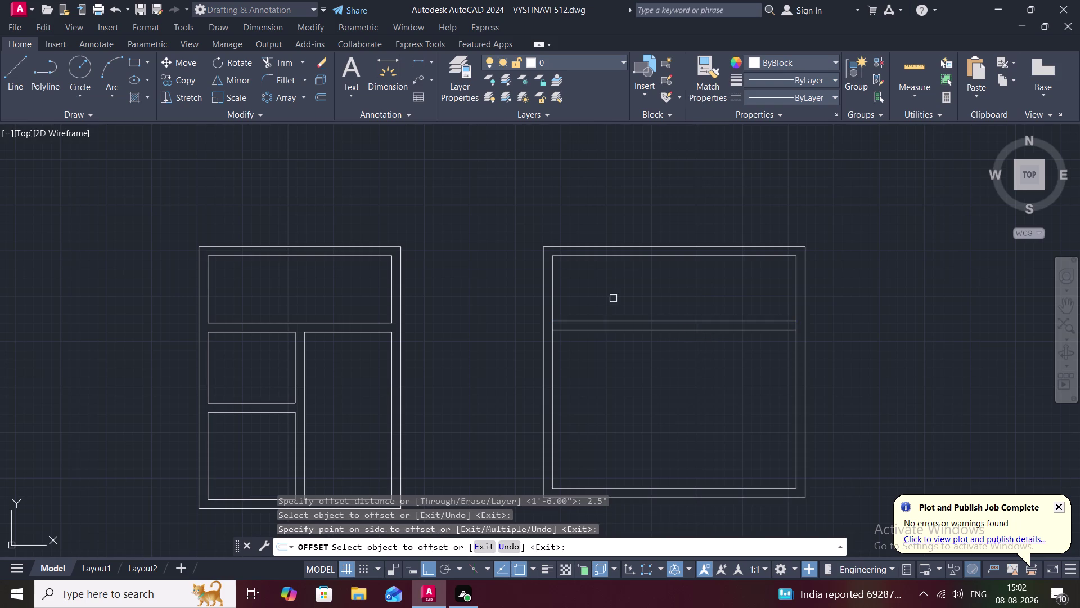
scroll(up, 3)
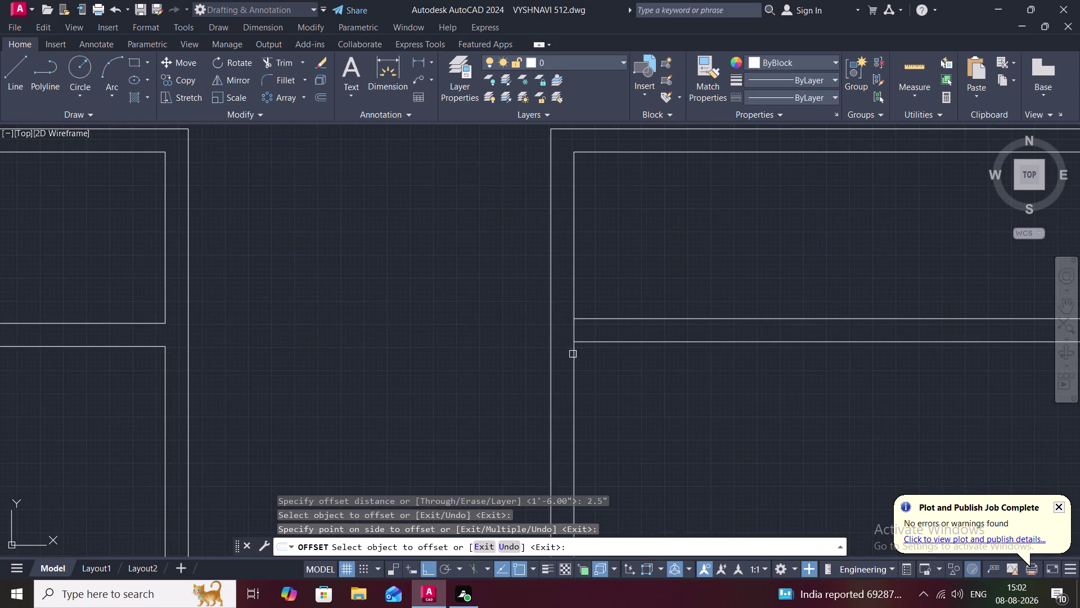
middle_drag(676, 388, 655, 360)
scroll(down, 3)
middle_drag(666, 337, 641, 318)
text(TR)
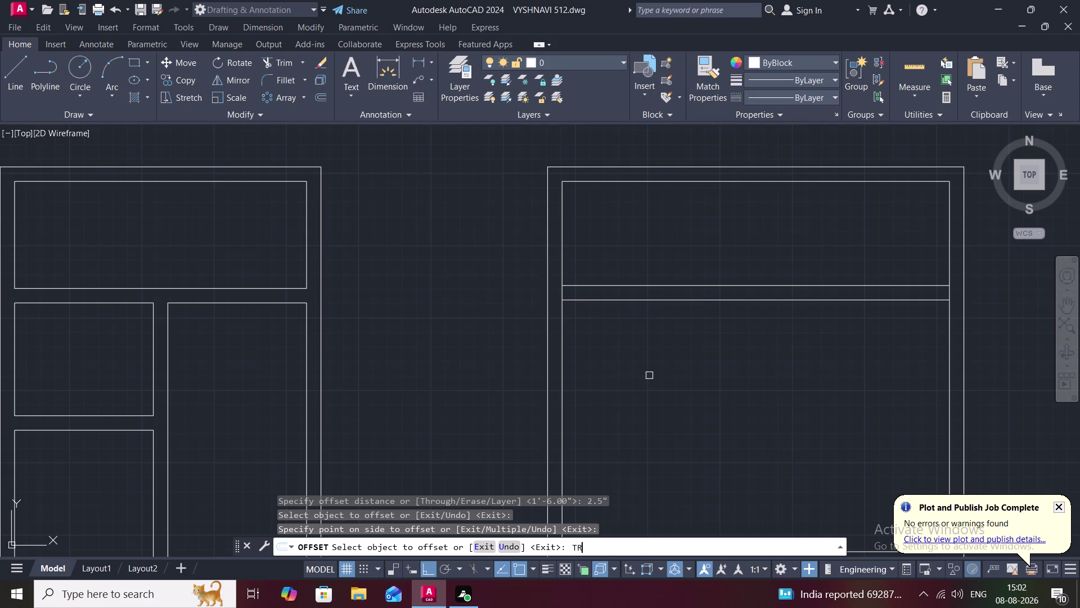
key(space)
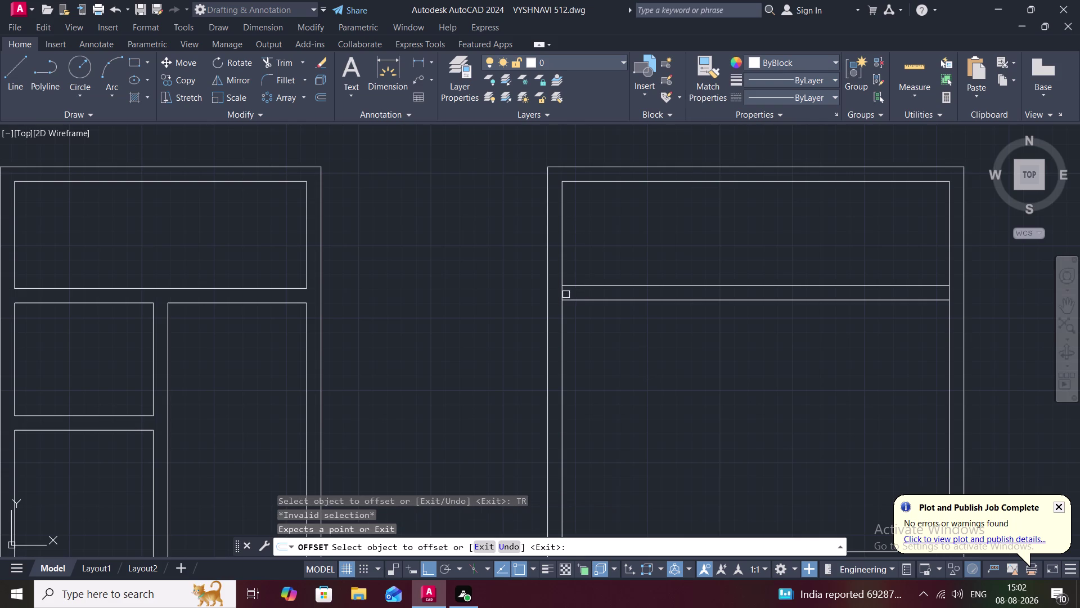
key(Escape)
Trim the left and right overhanging ends of both top-panel band lines.
text(T)
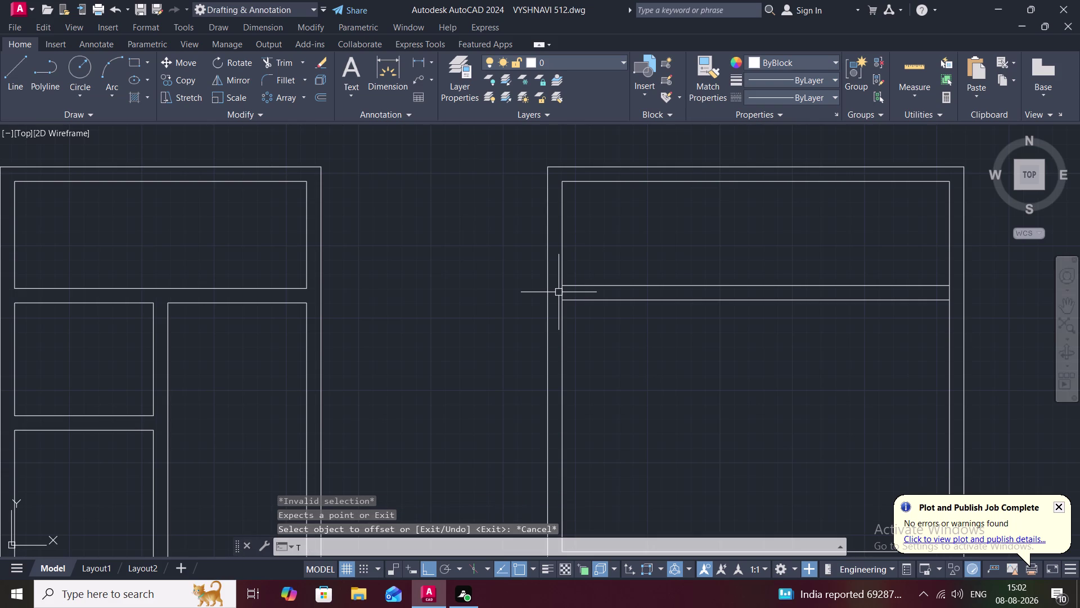
text(R)
key(space)
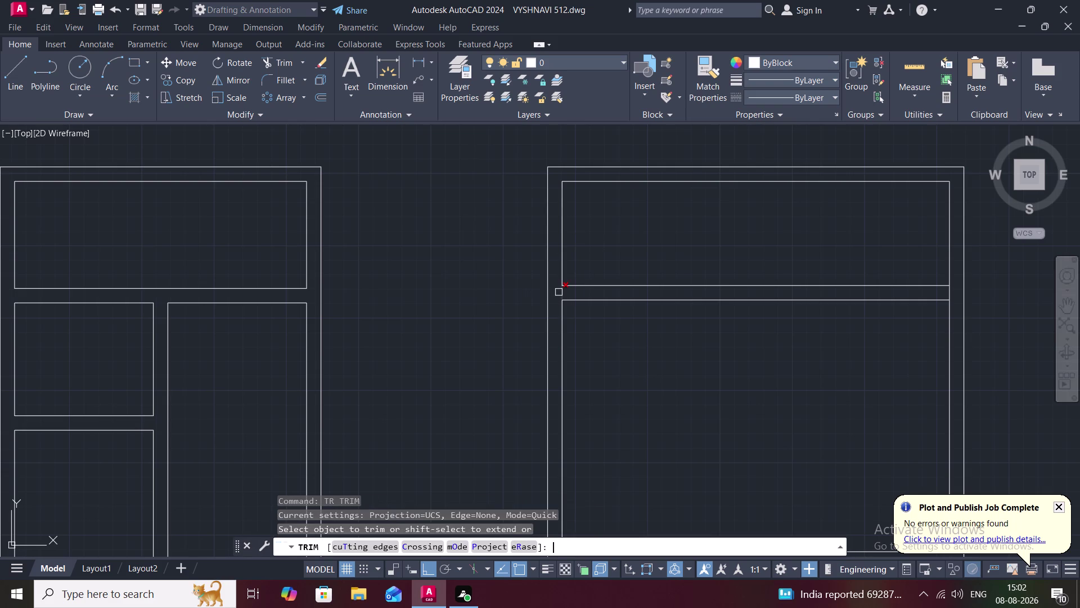
click(559, 292)
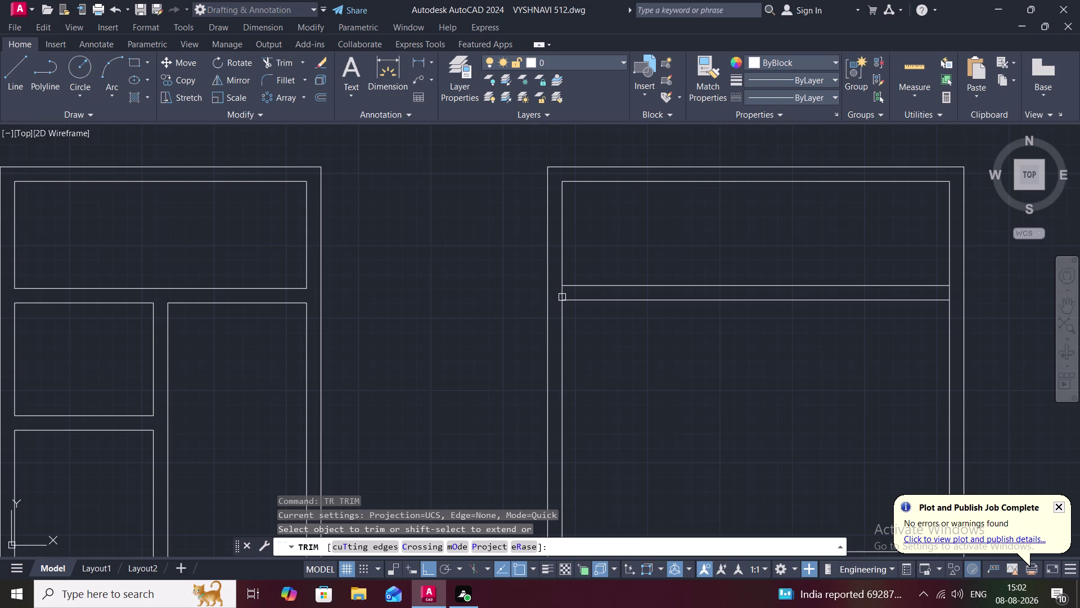
click(561, 293)
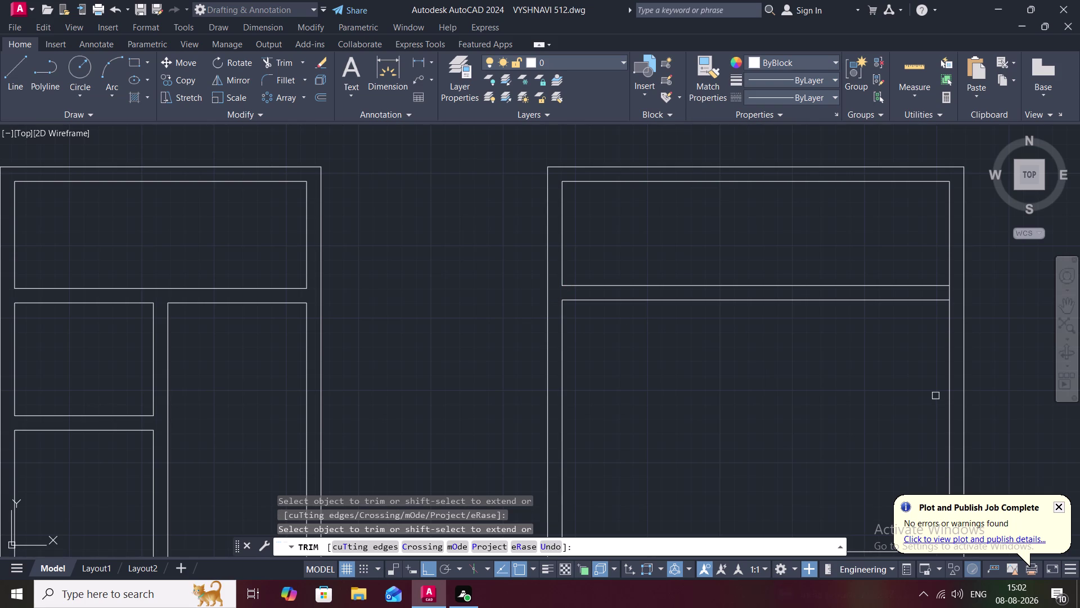
scroll(up, 3)
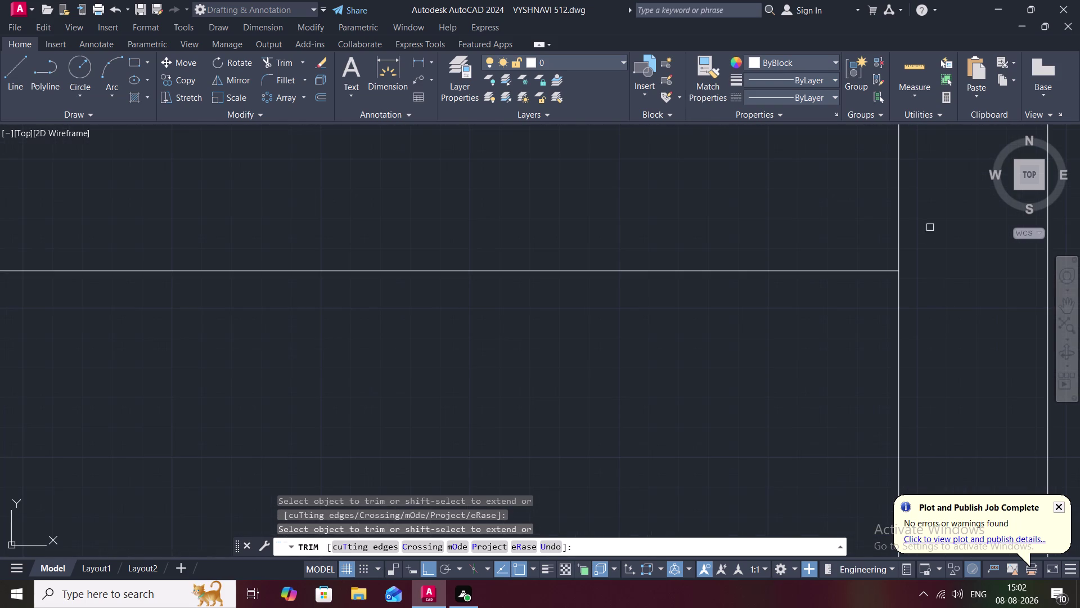
click(899, 223)
scroll(down, 3)
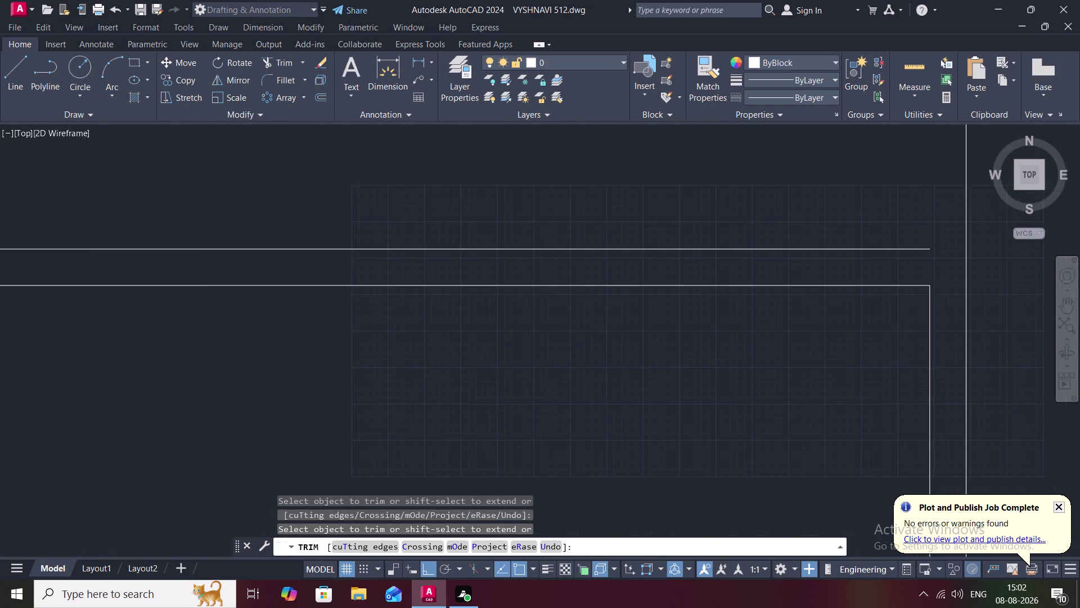
scroll(down, 3)
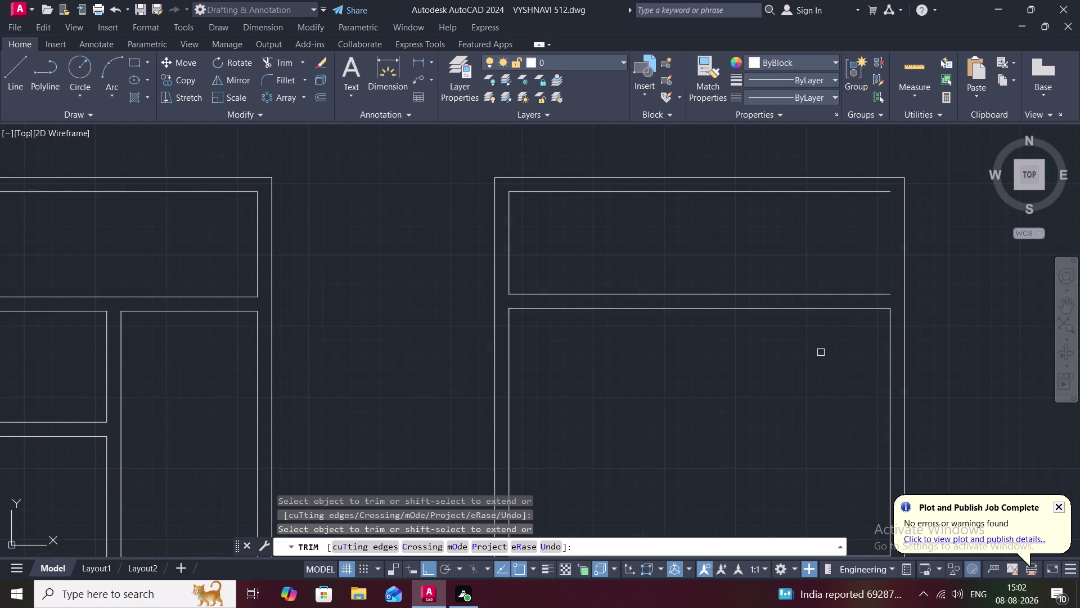
key(Escape)
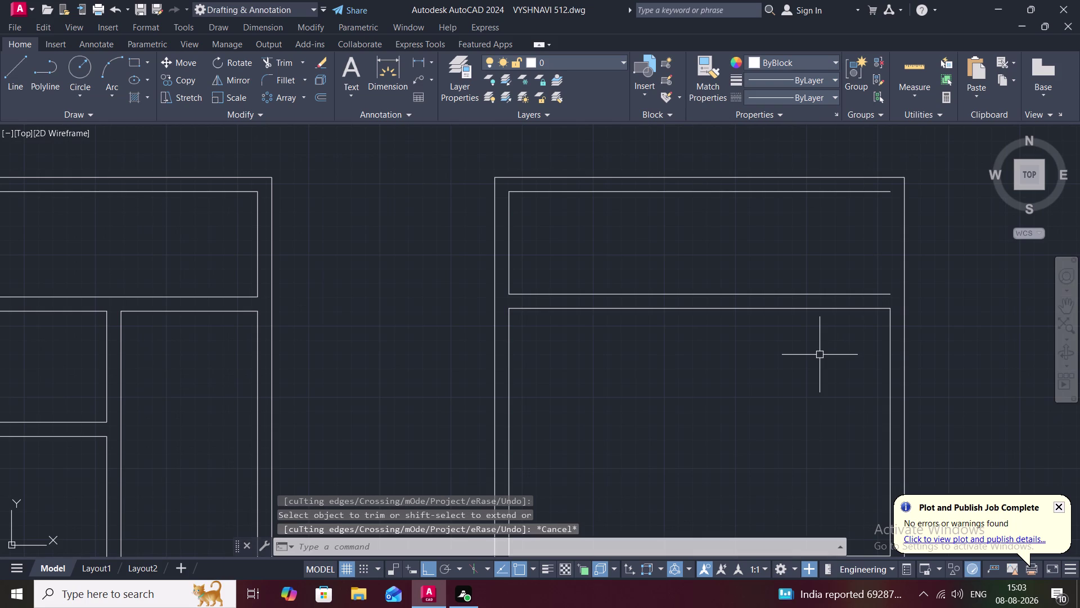
text(L)
key(space)
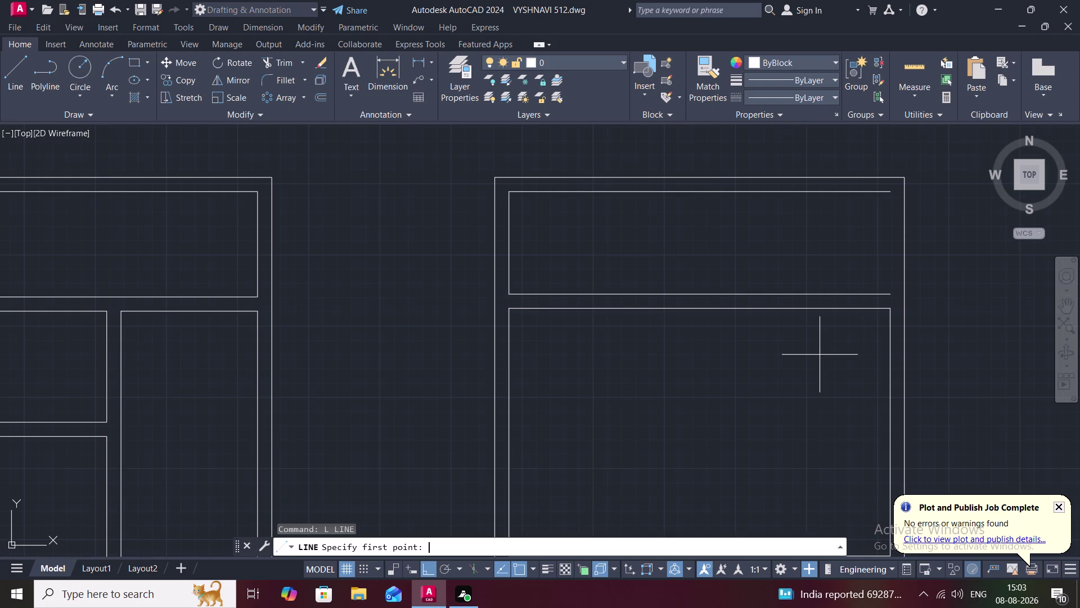
click(888, 189)
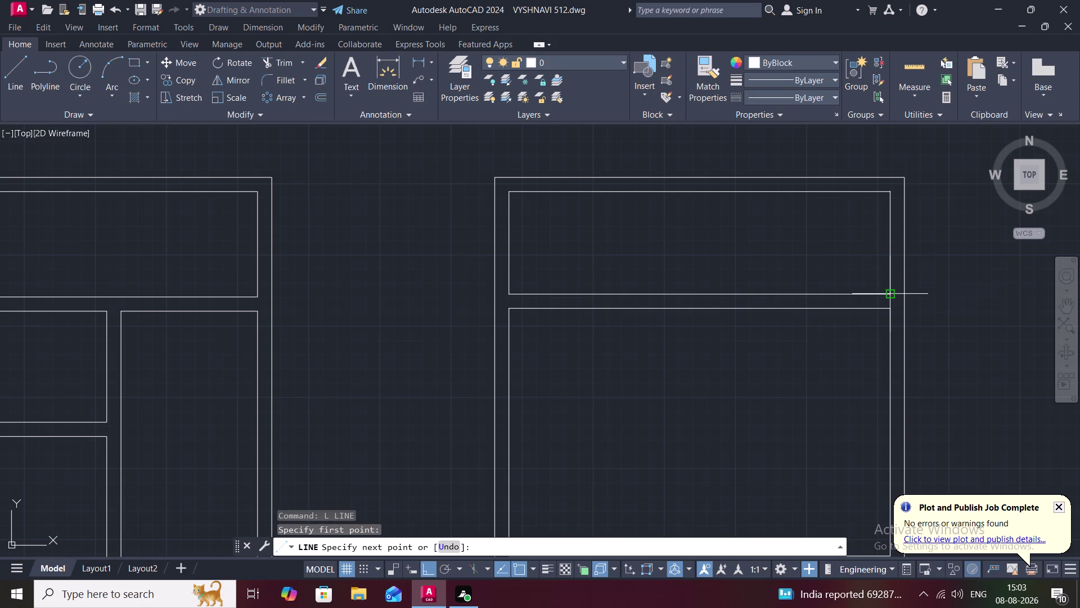
click(891, 292)
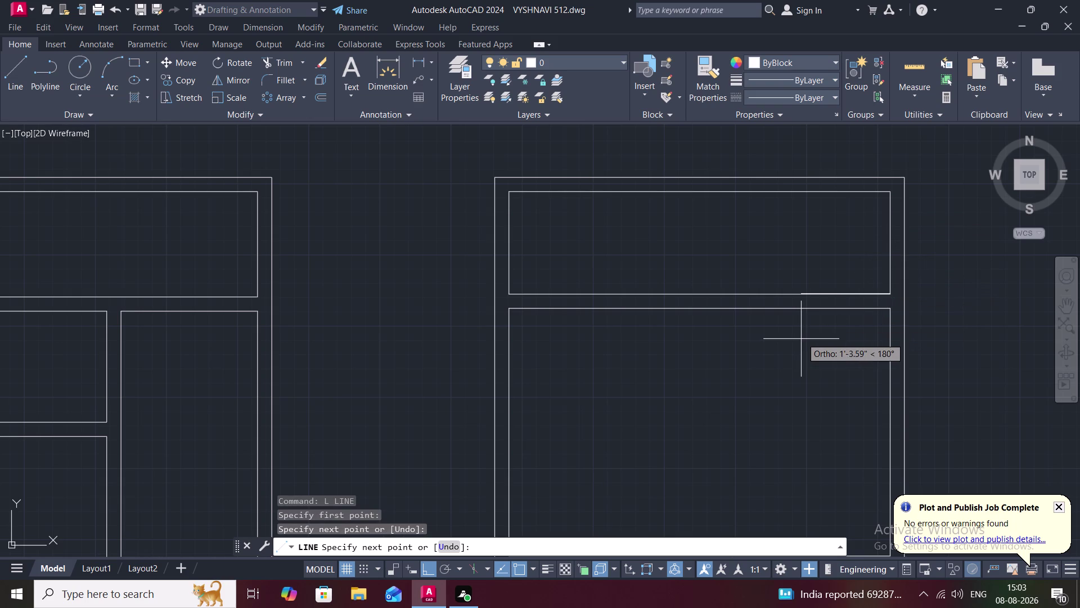
key(Escape)
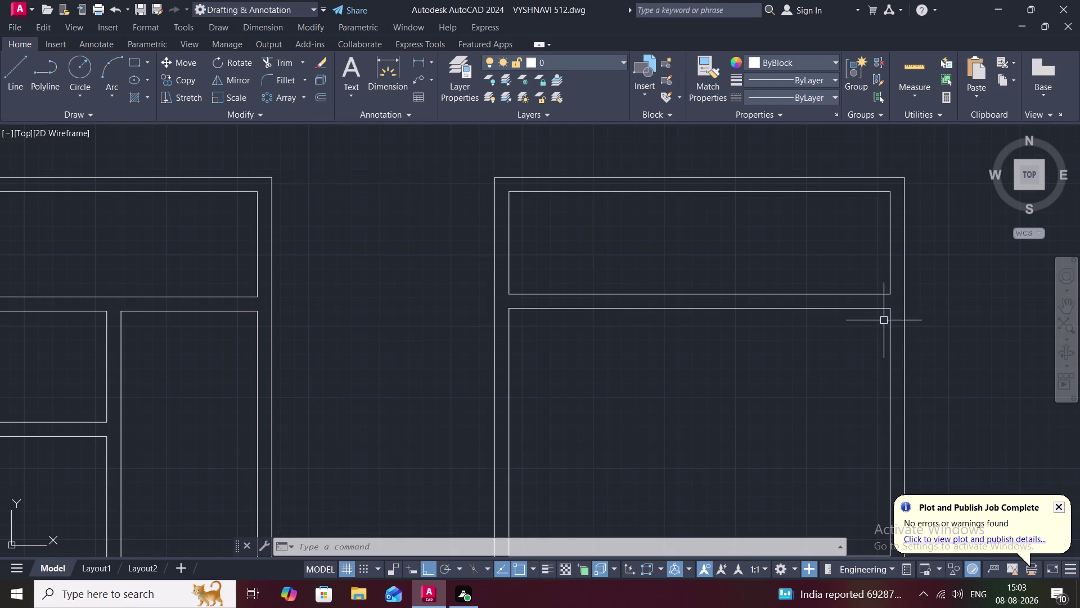
scroll(down, 3)
middle_drag(824, 388, 823, 311)
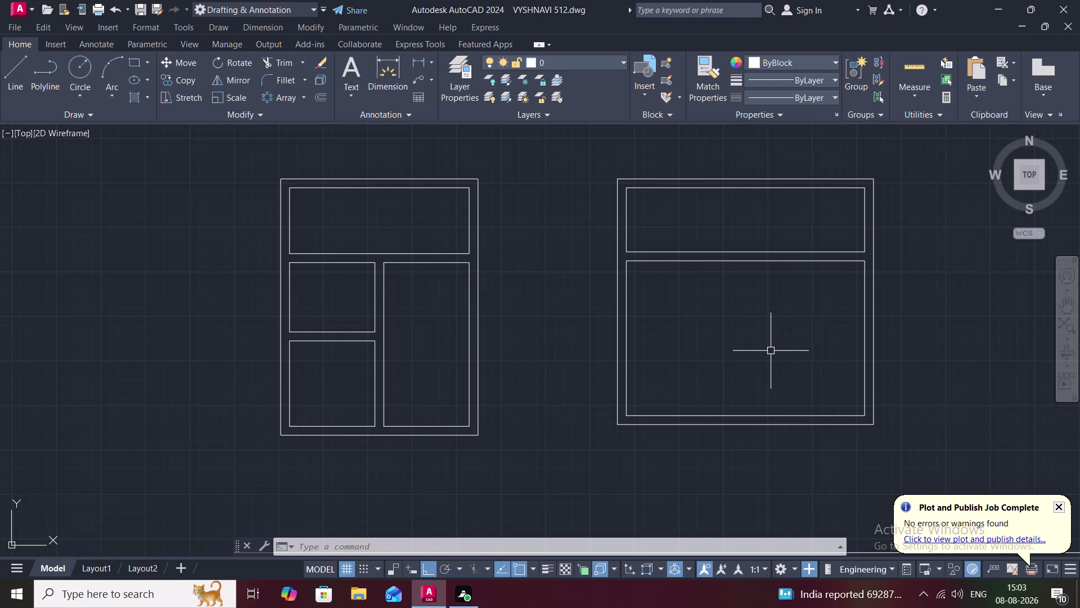
key(1)
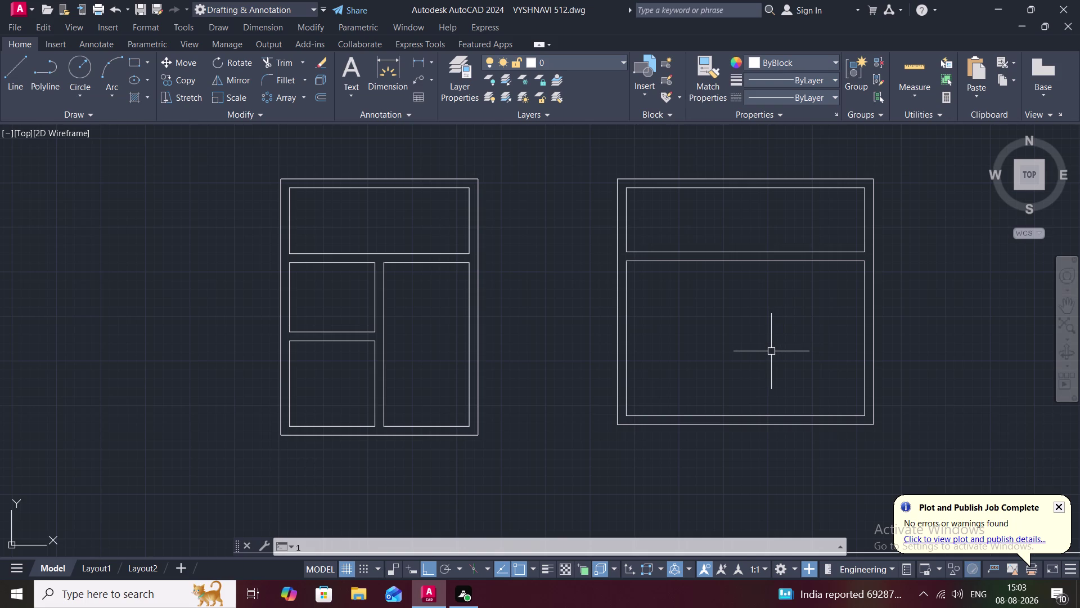
key(apostrophe)
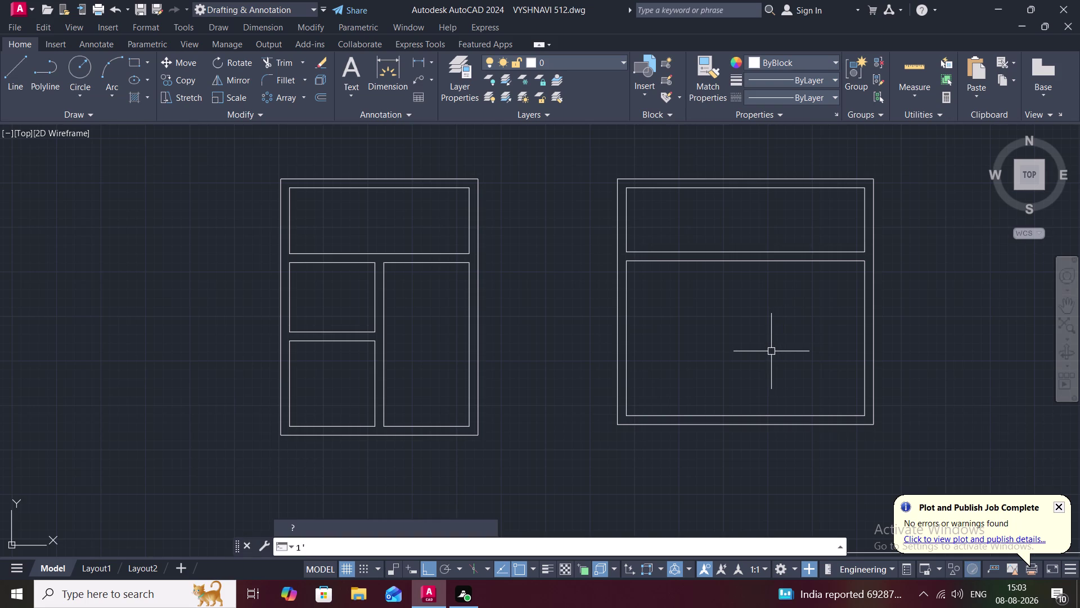
key(space)
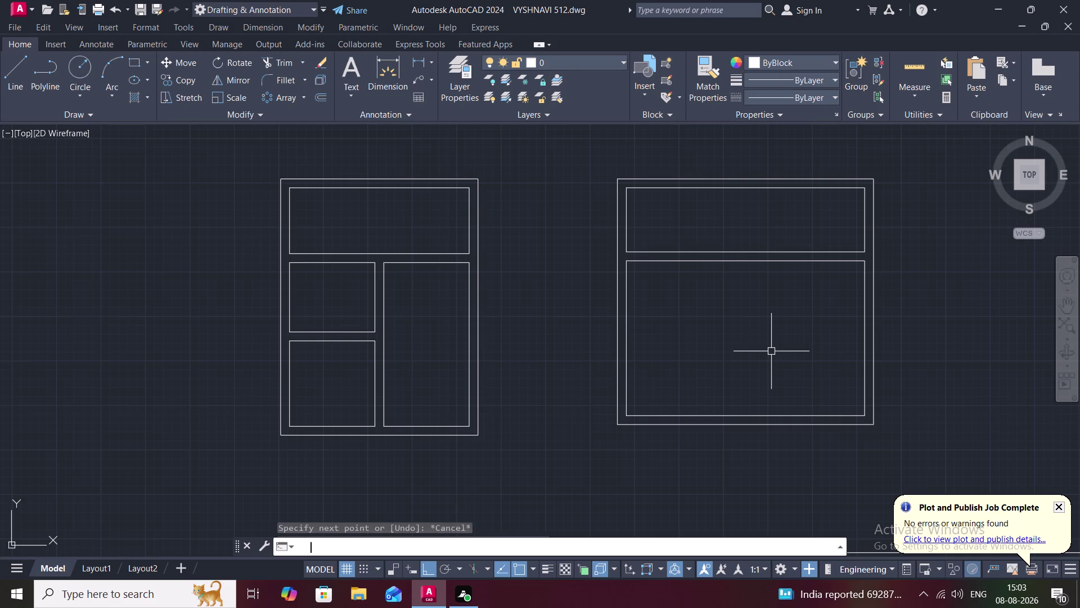
key(Escape)
text(O)
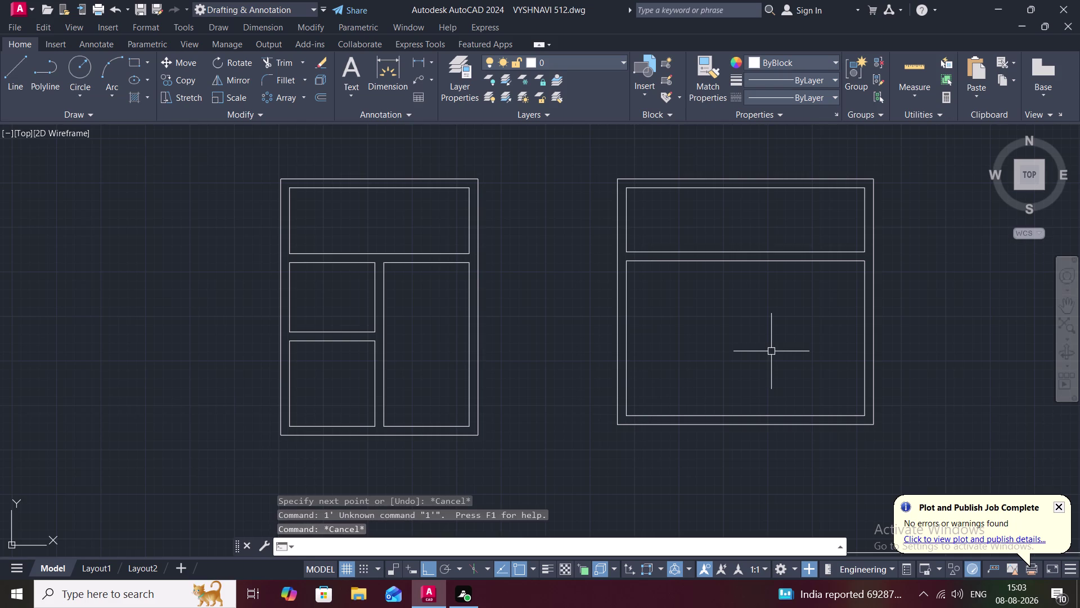
key(space)
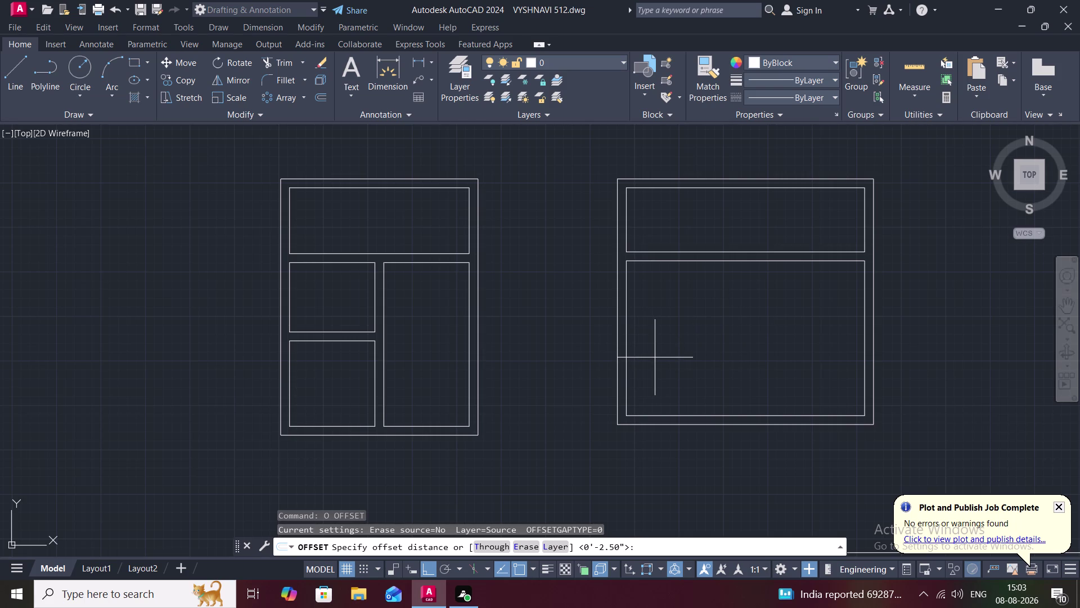
scroll(down, 3)
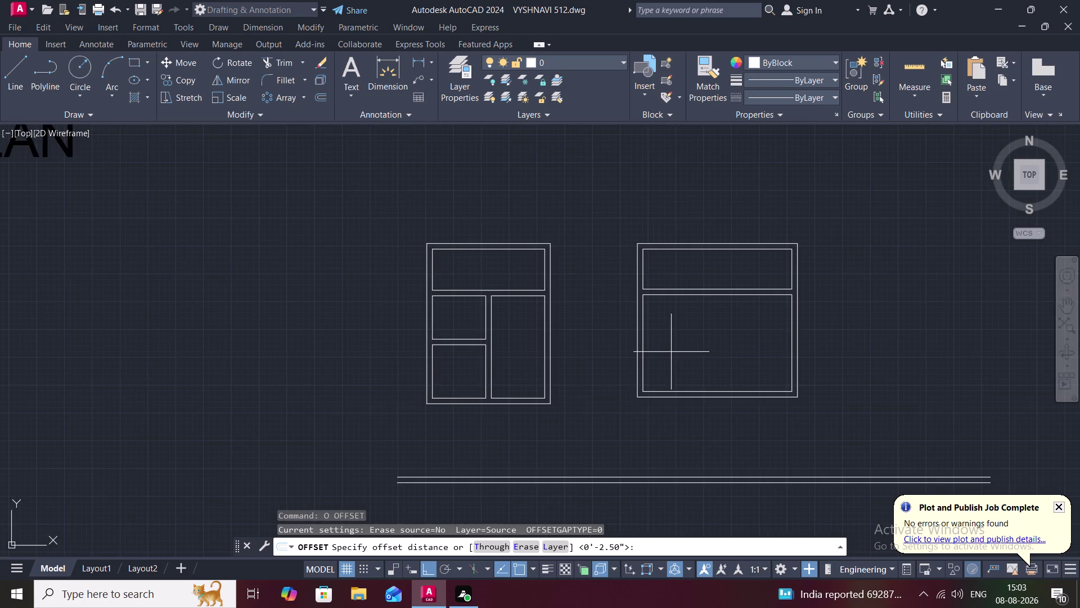
scroll(down, 3)
scroll(down, 3)
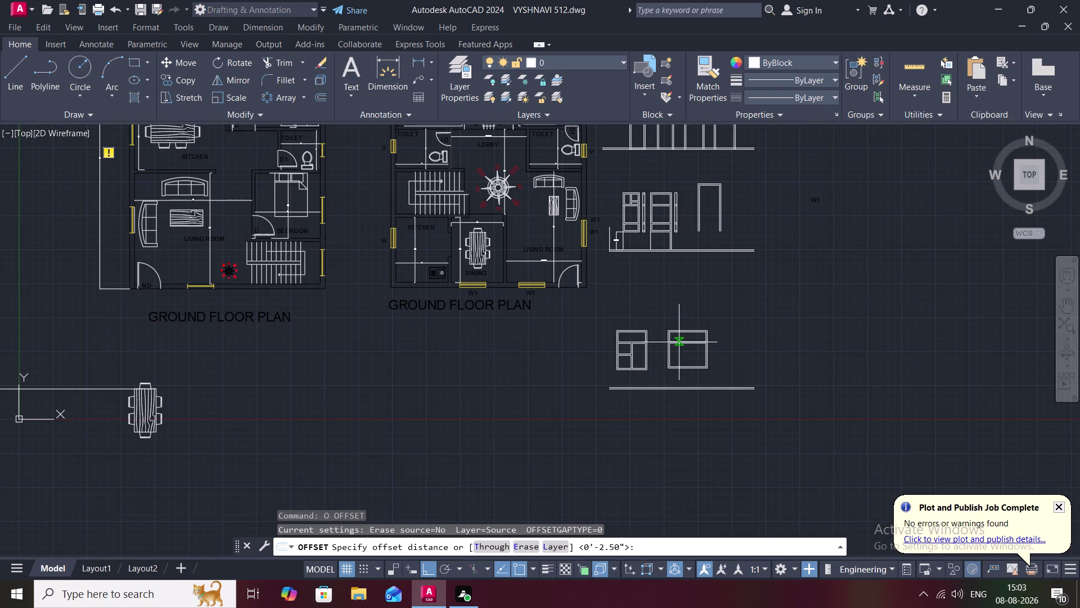
scroll(up, 3)
scroll(down, 3)
middle_drag(687, 345, 708, 285)
scroll(up, 3)
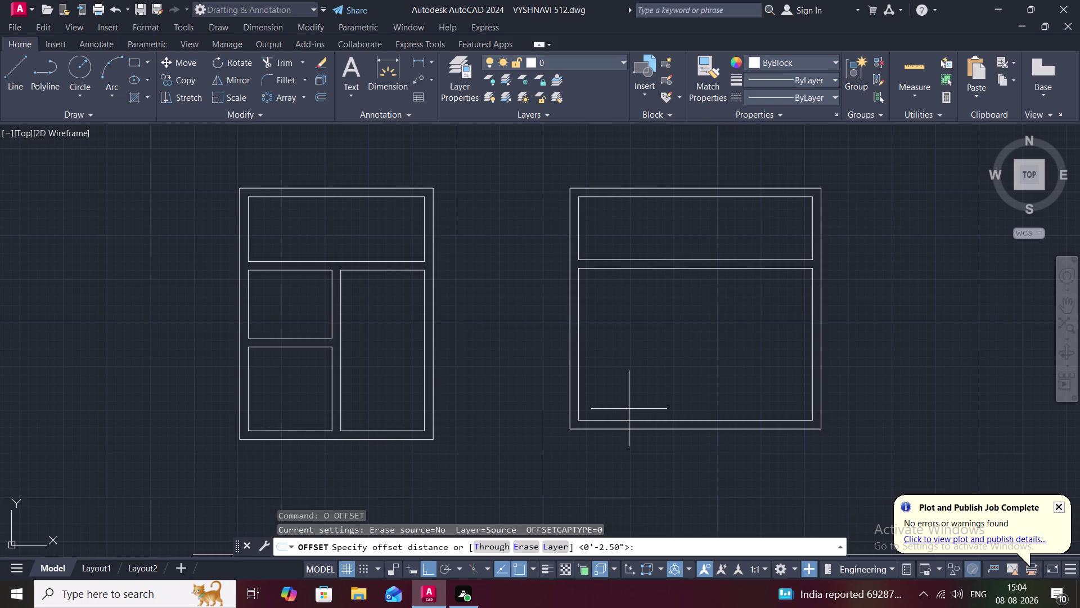
key(Escape)
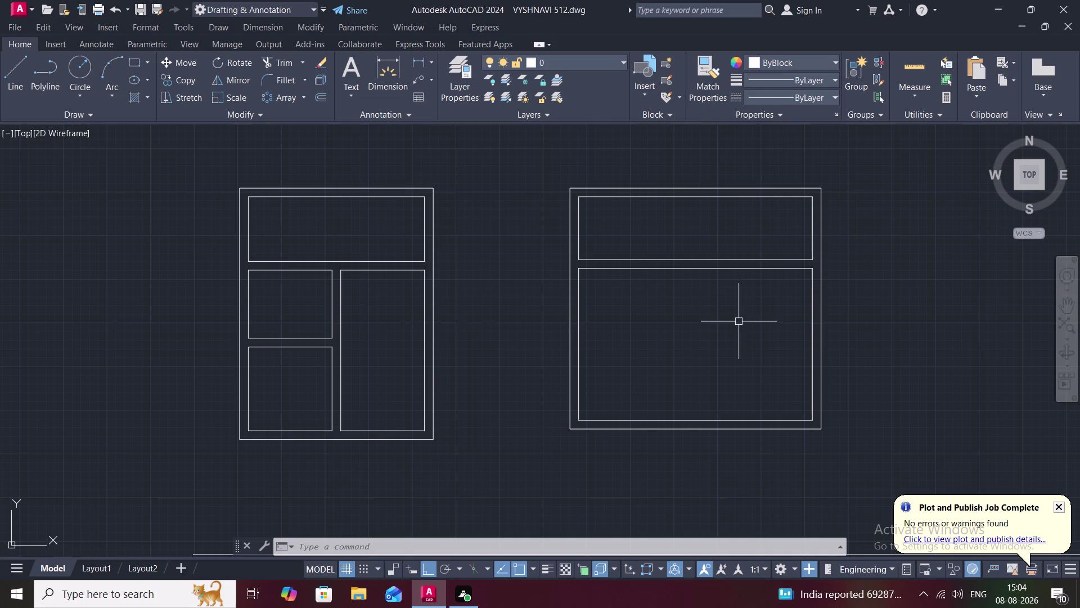
Offset the lower compartment's left and right edges inward 1'3" to create two dividers.
text(O)
key(space)
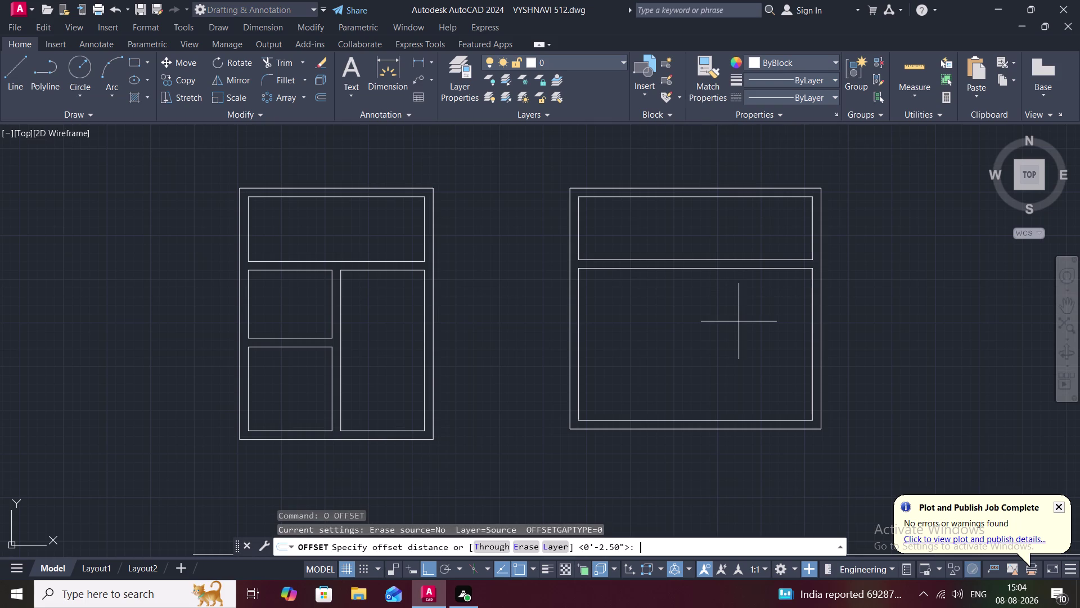
text(1')
key(3)
text(")
key(space)
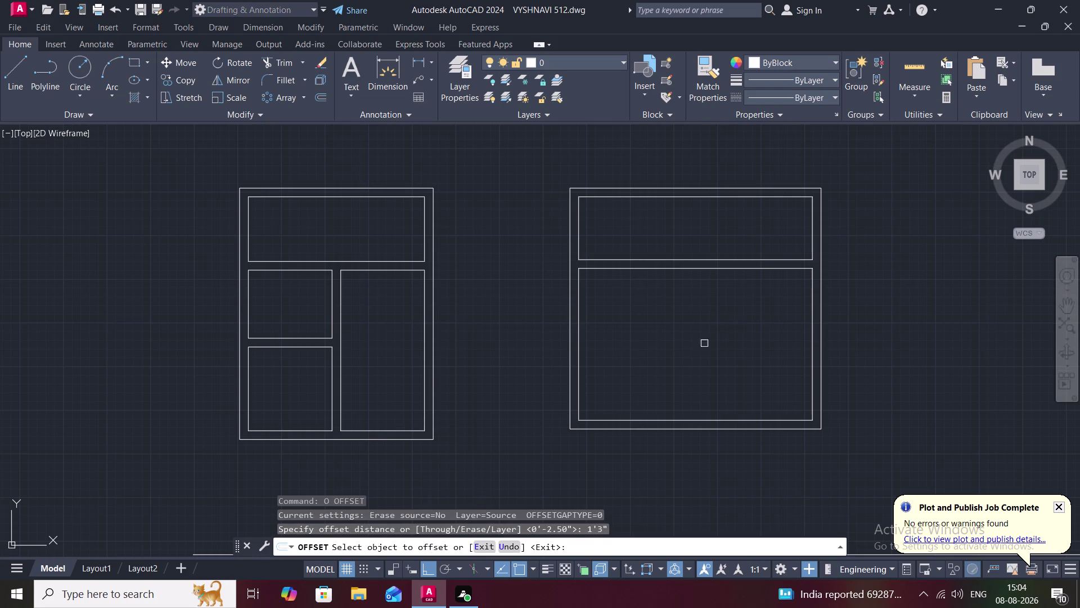
click(579, 349)
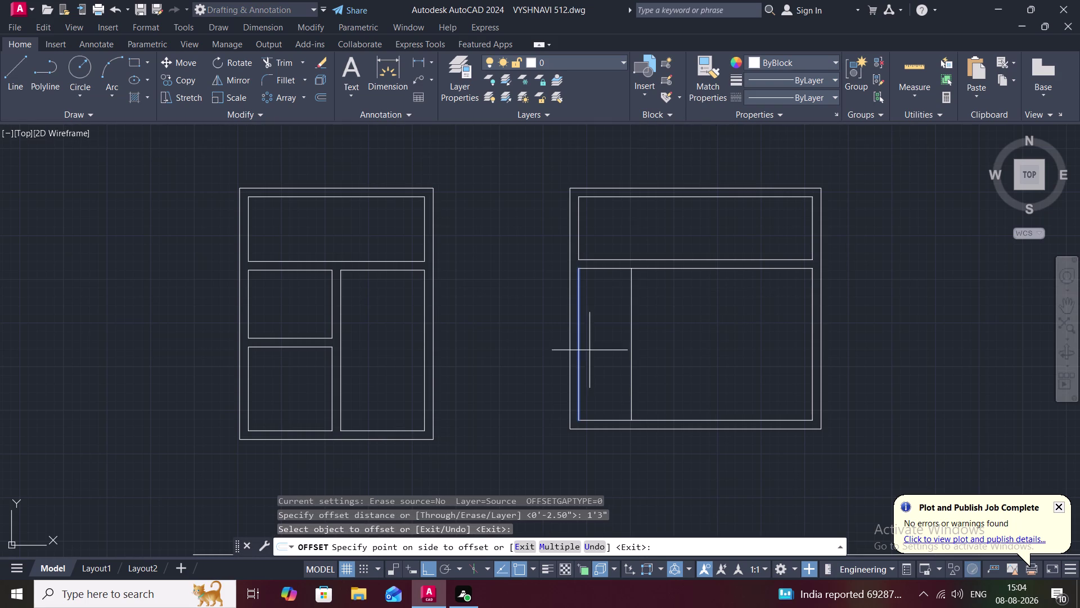
click(615, 357)
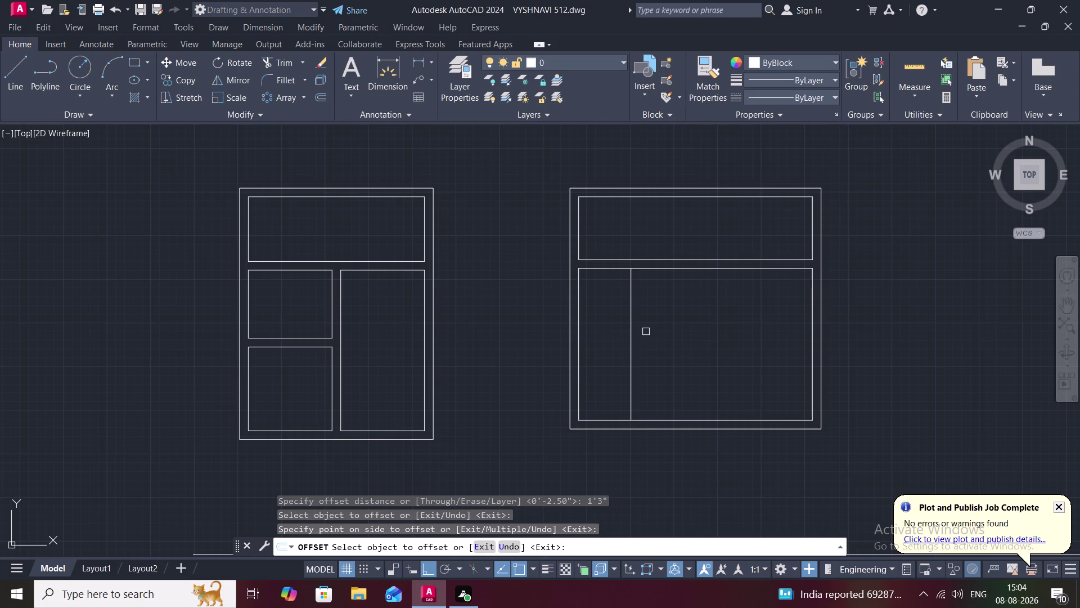
key(Escape)
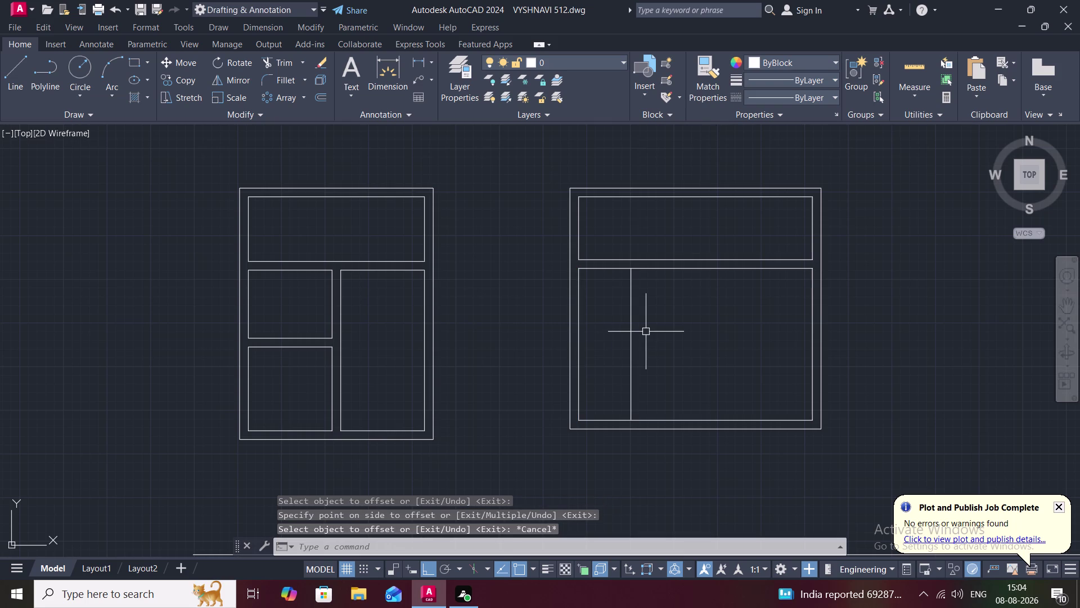
key(space)
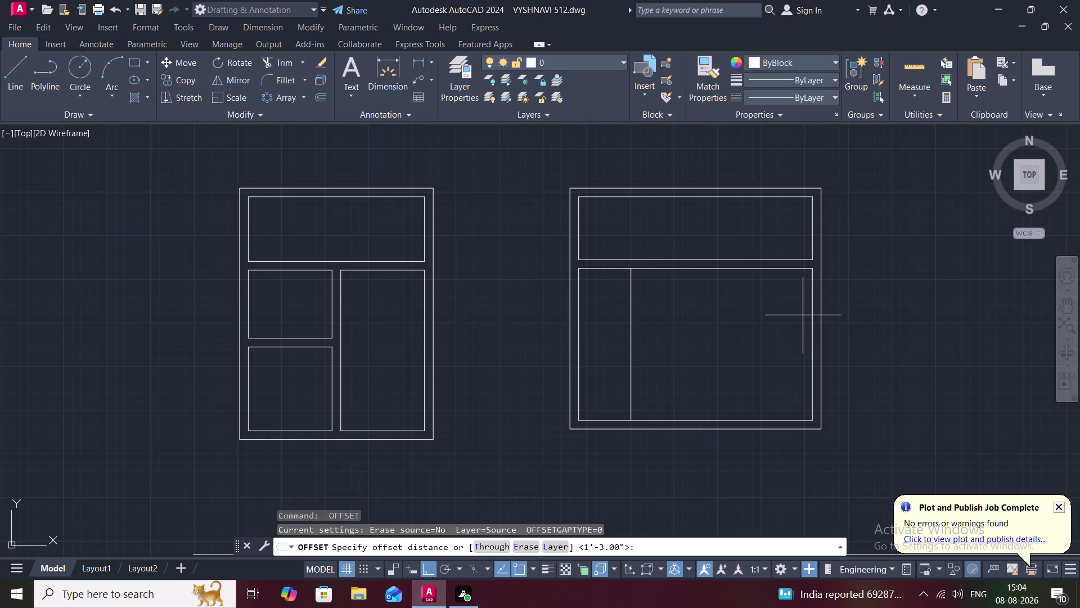
key(space)
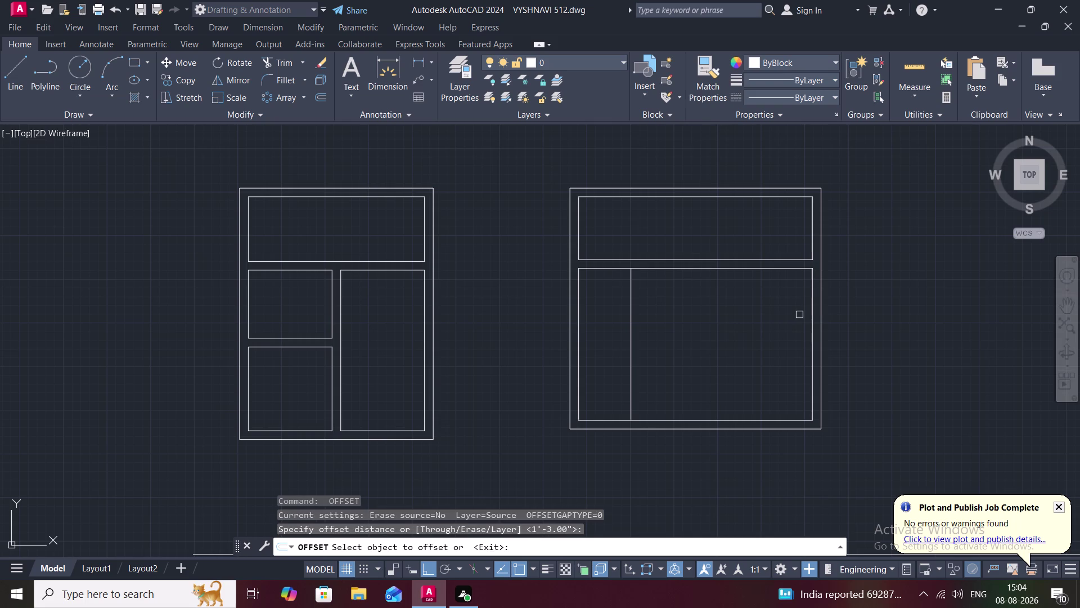
click(813, 318)
click(759, 321)
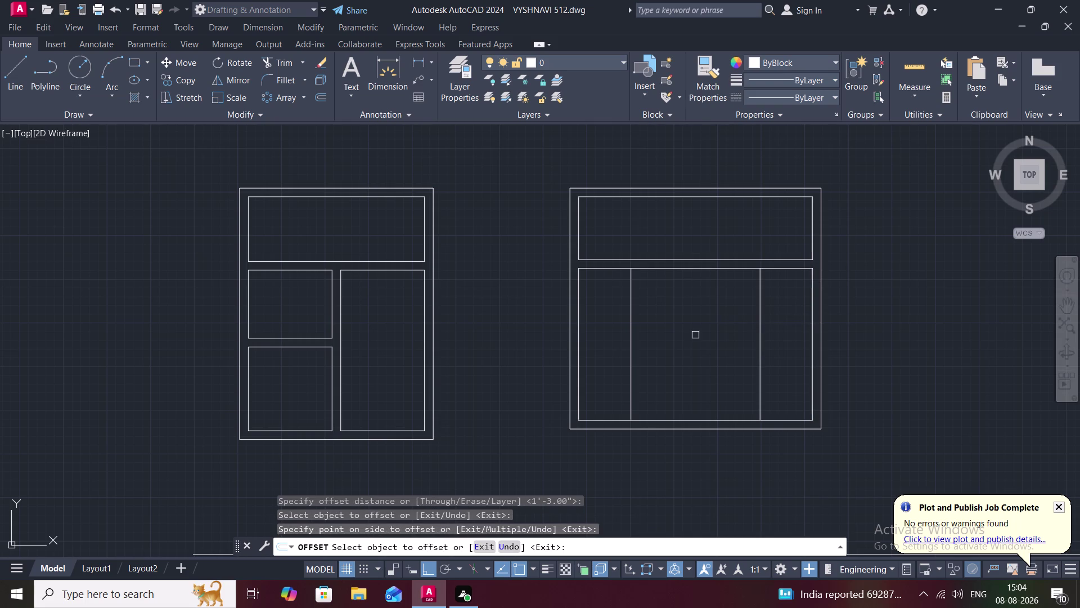
key(Escape)
Offset each divider 2.5" toward the middle to double them.
text(O)
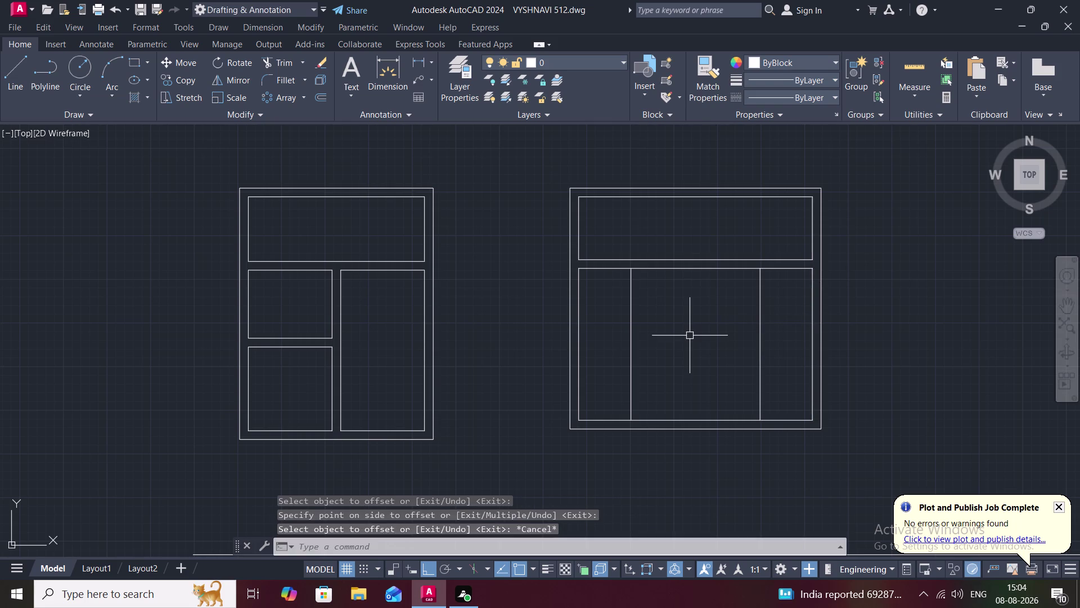
key(space)
text(2.)
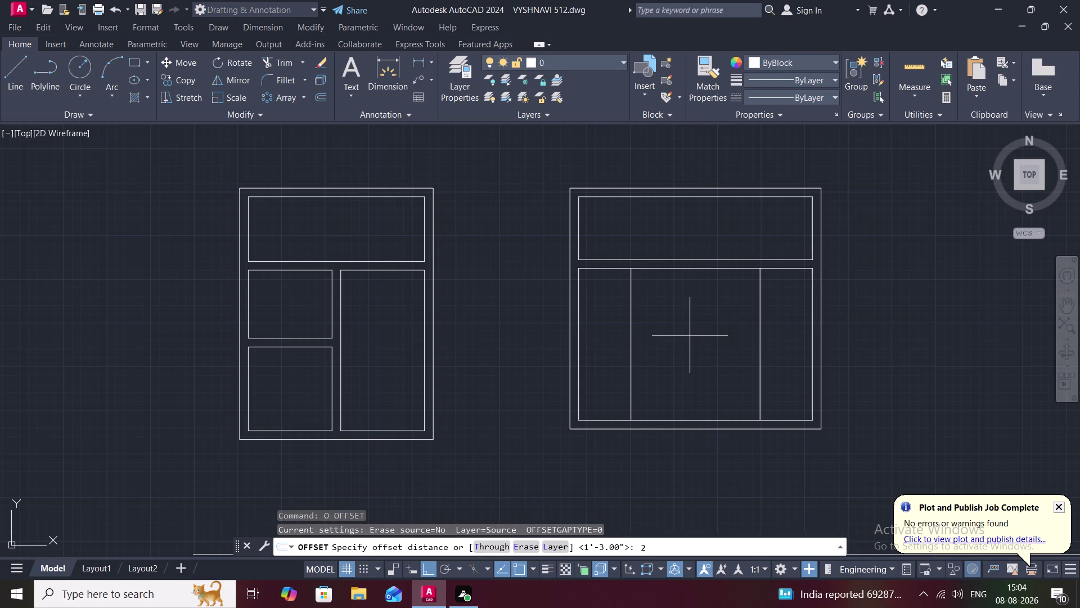
text(5)
text(")
key(space)
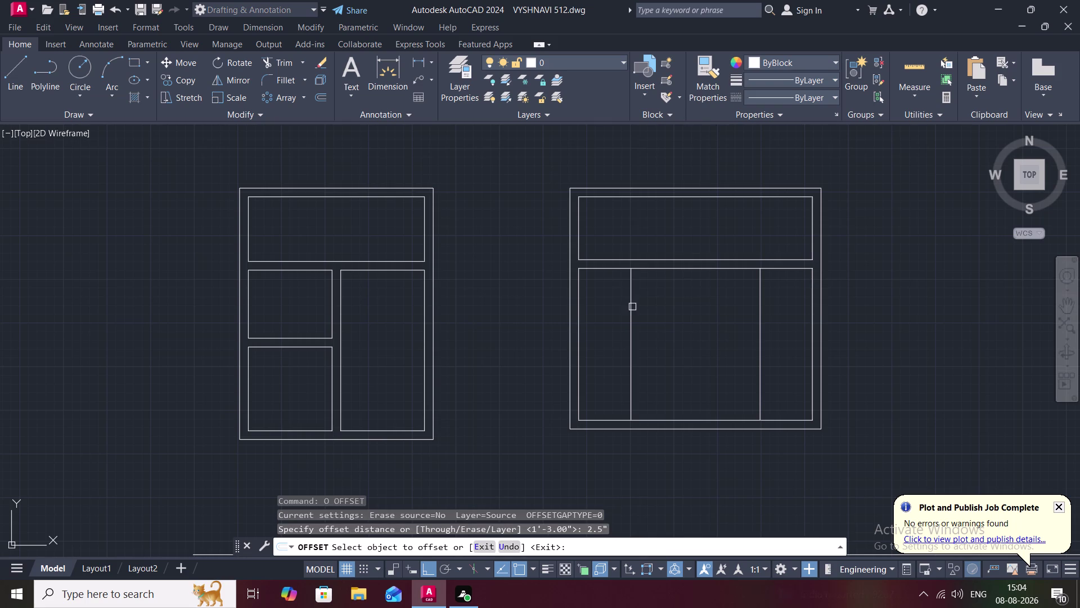
click(632, 307)
click(647, 314)
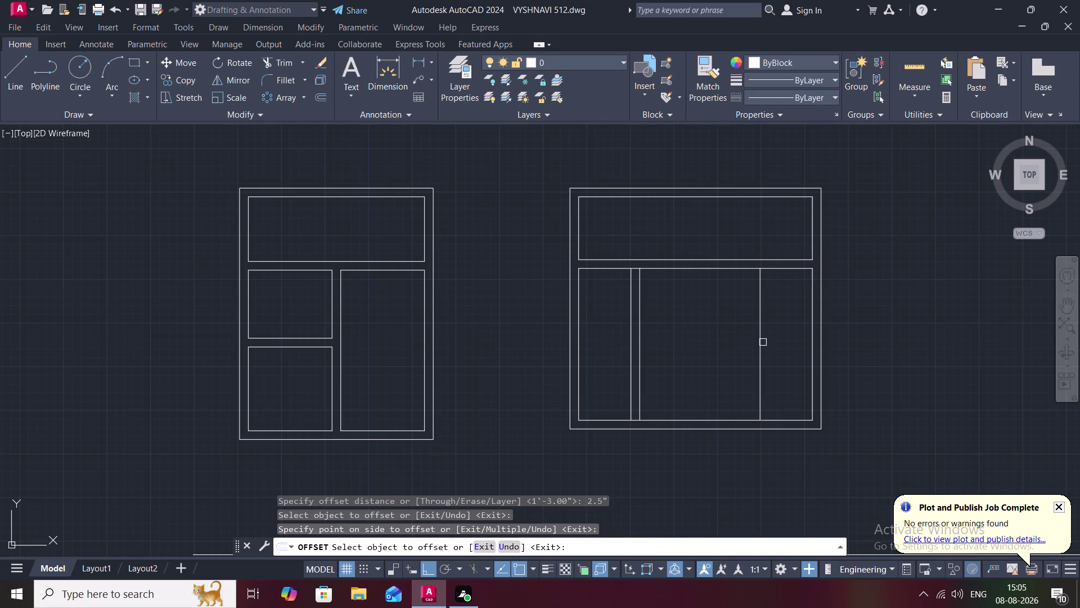
click(756, 338)
click(761, 338)
click(736, 342)
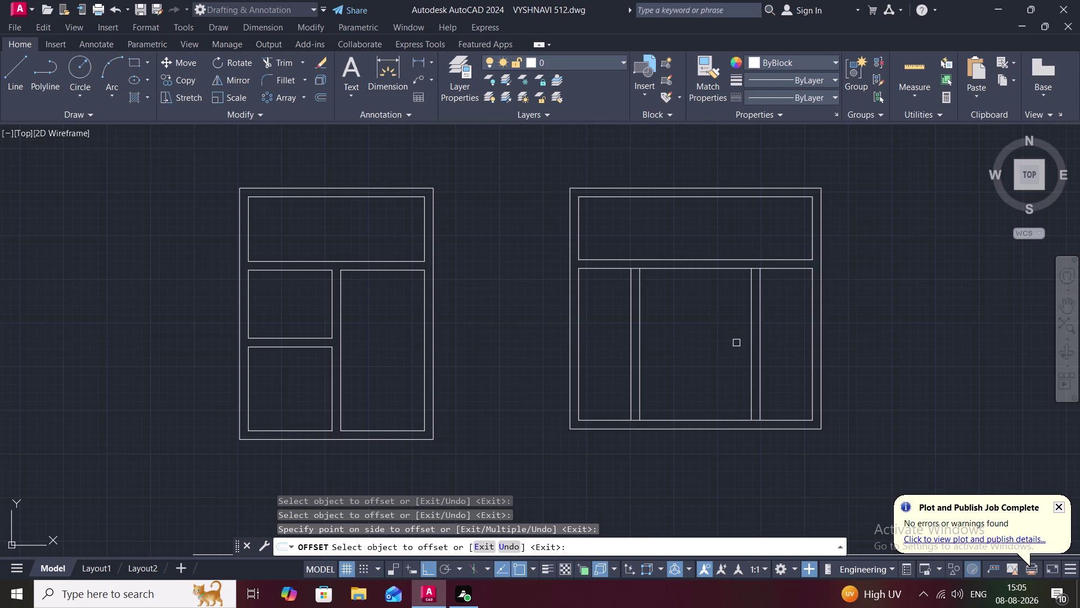
key(Escape)
Trim the top segments between the left and right divider pairs.
text(TR)
key(space)
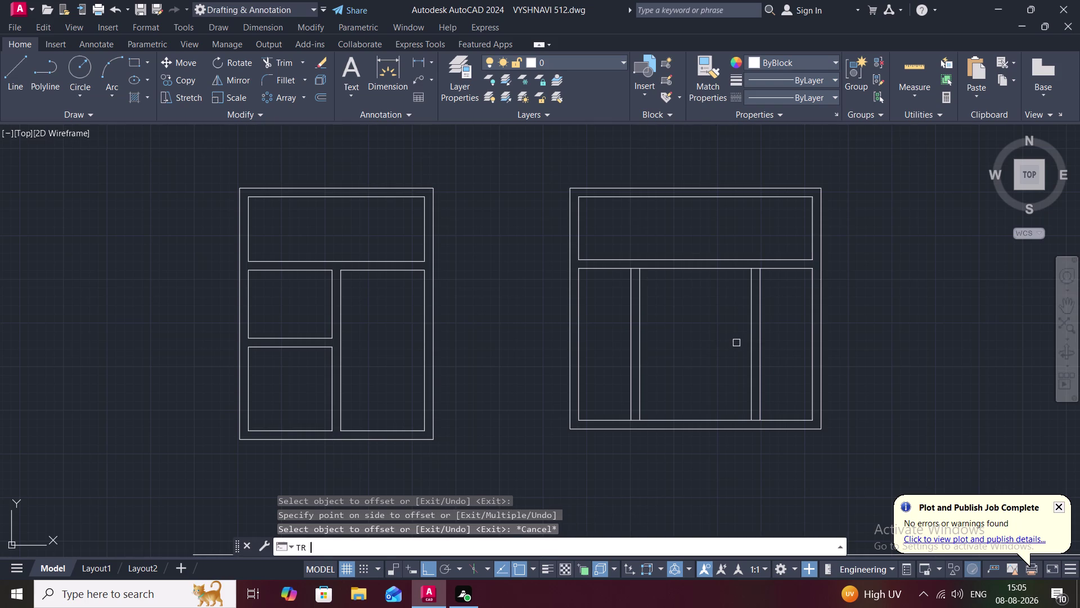
scroll(up, 3)
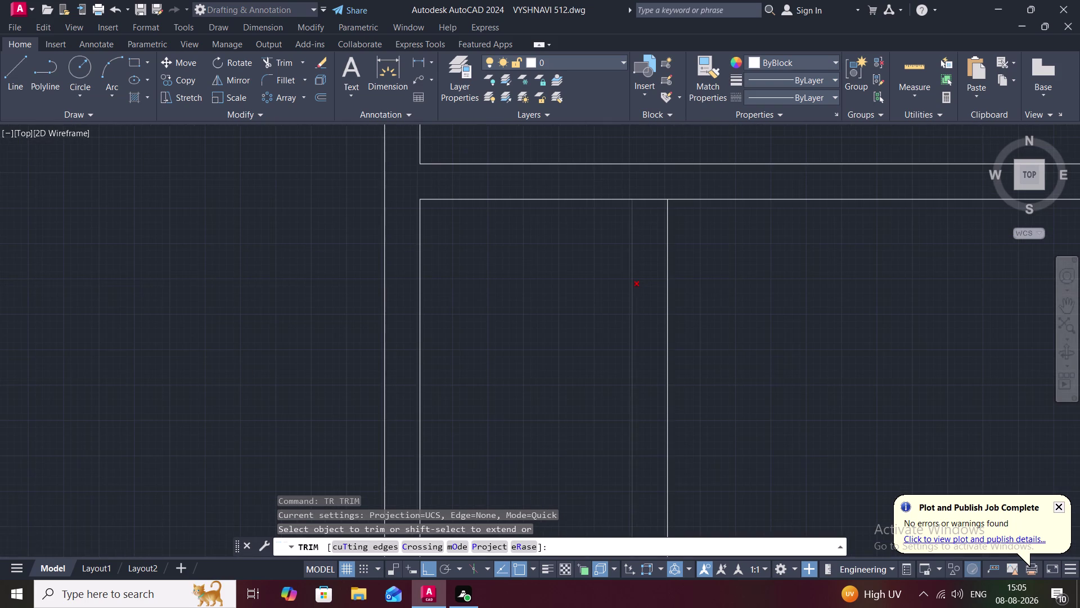
click(654, 201)
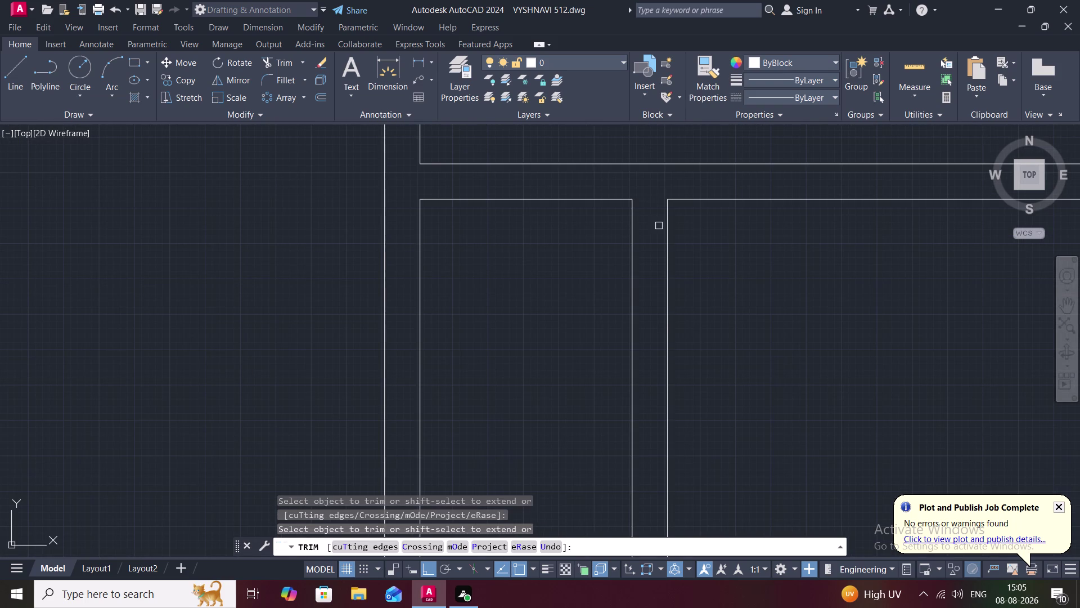
scroll(down, 3)
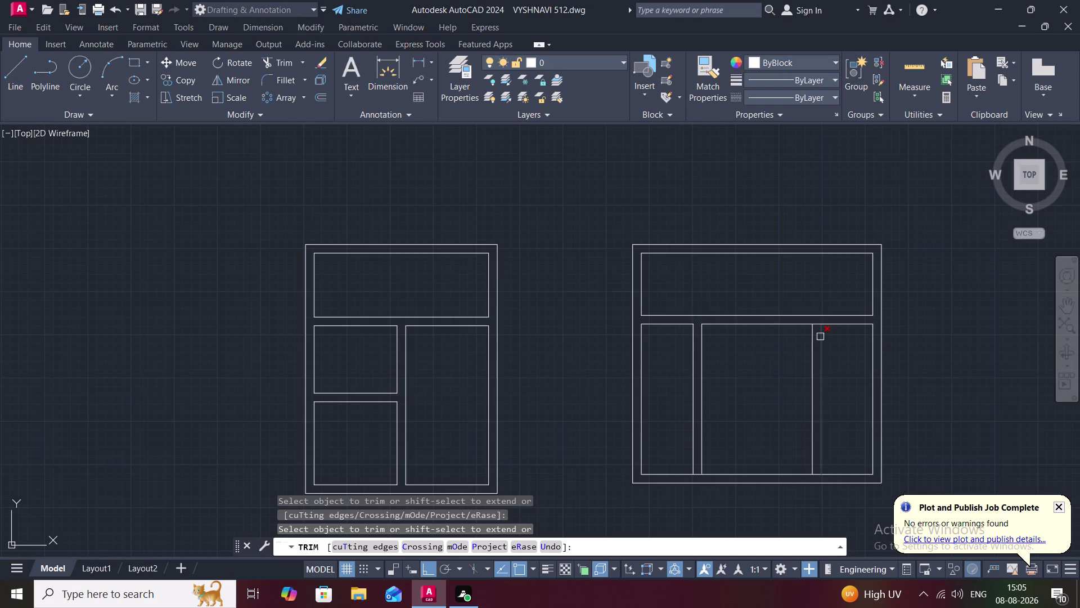
scroll(up, 3)
click(800, 247)
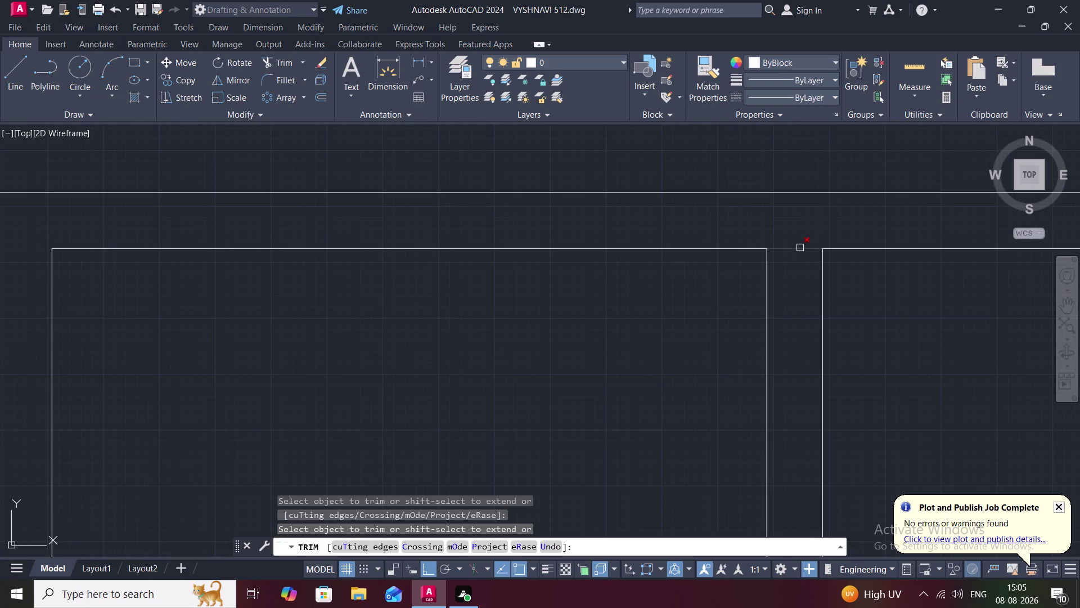
scroll(down, 3)
middle_drag(715, 325, 709, 223)
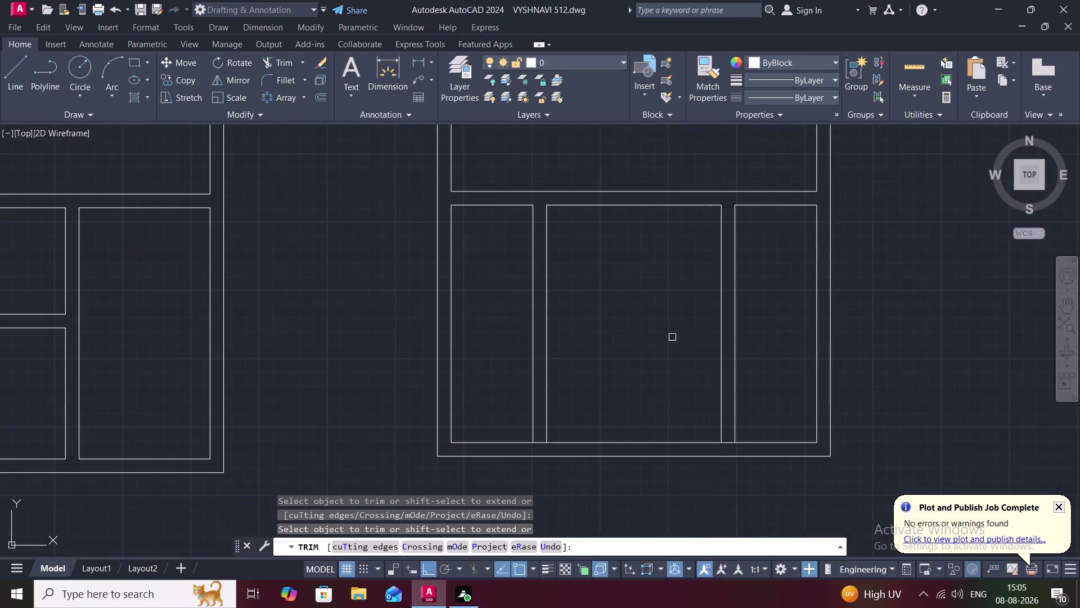
scroll(down, 3)
middle_drag(669, 348, 683, 209)
scroll(up, 3)
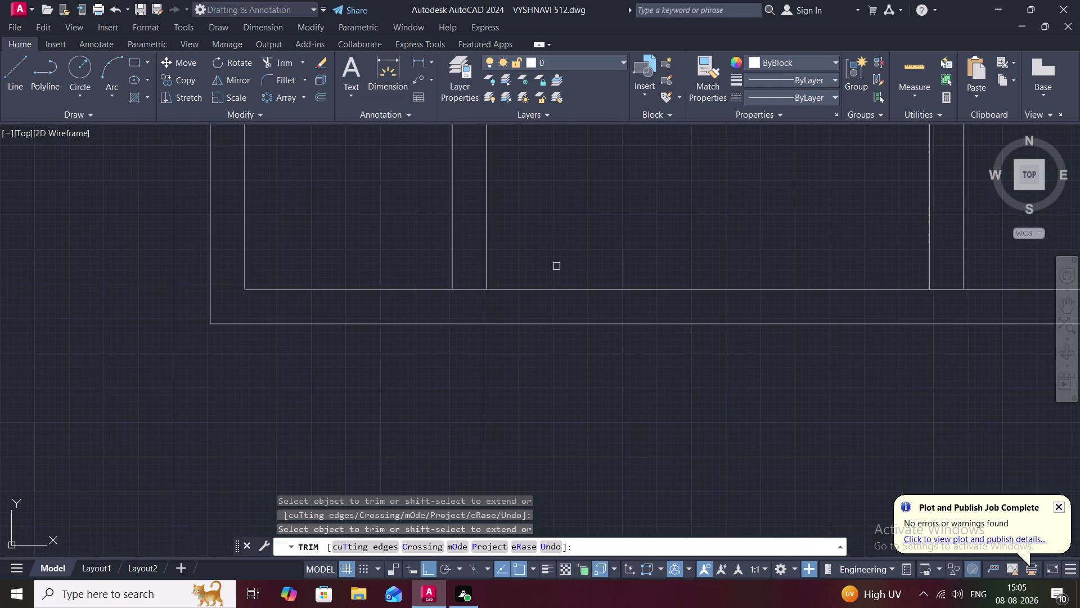
Trim the bottom segments between both divider pairs, then frame both cabinets.
click(470, 287)
scroll(down, 3)
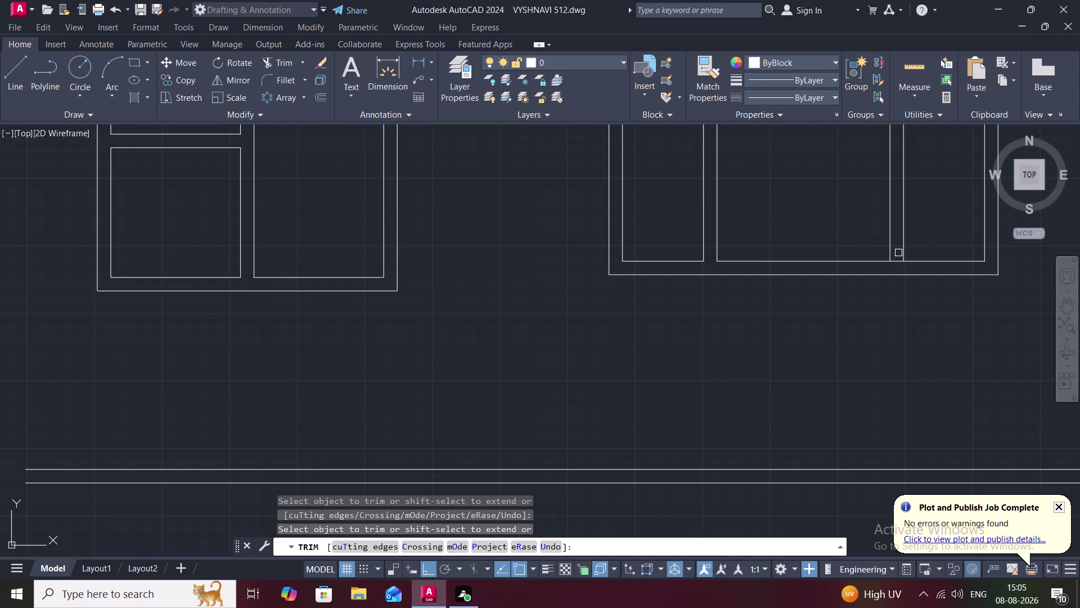
scroll(up, 3)
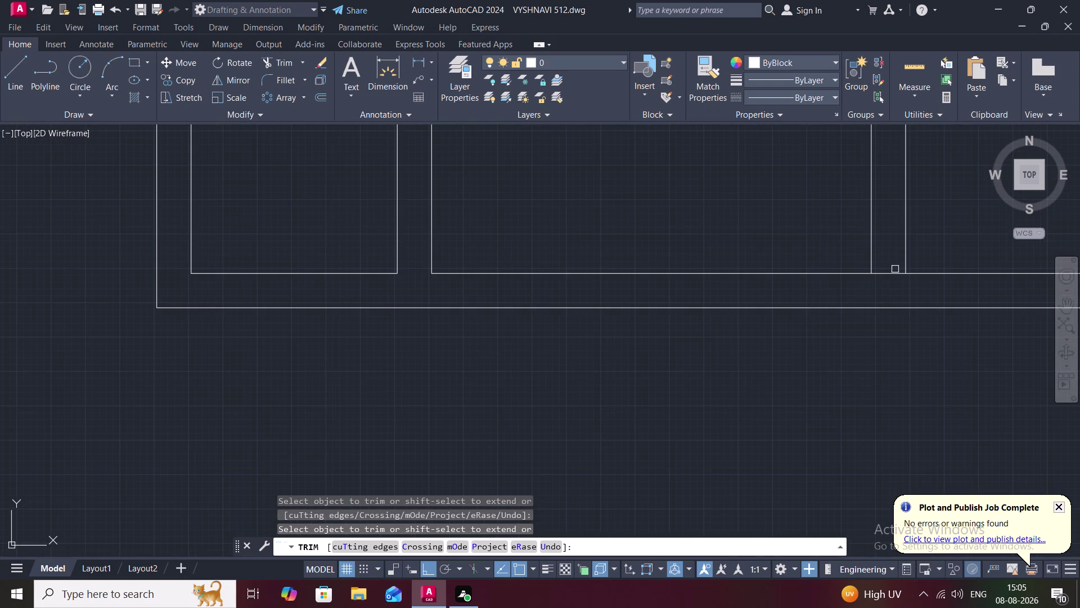
click(894, 273)
scroll(down, 3)
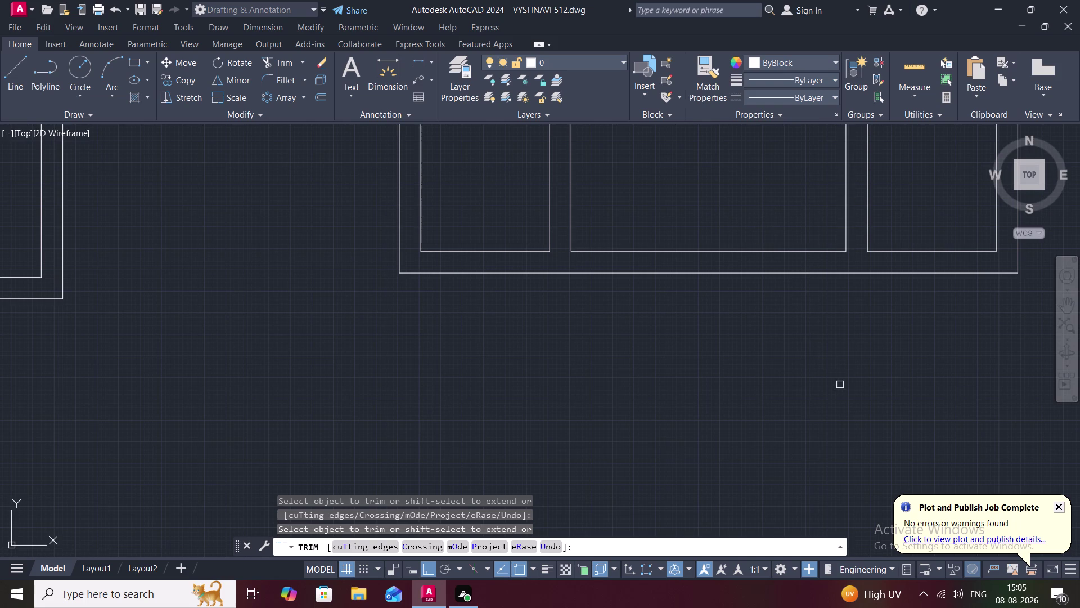
scroll(down, 3)
scroll(down, 3)
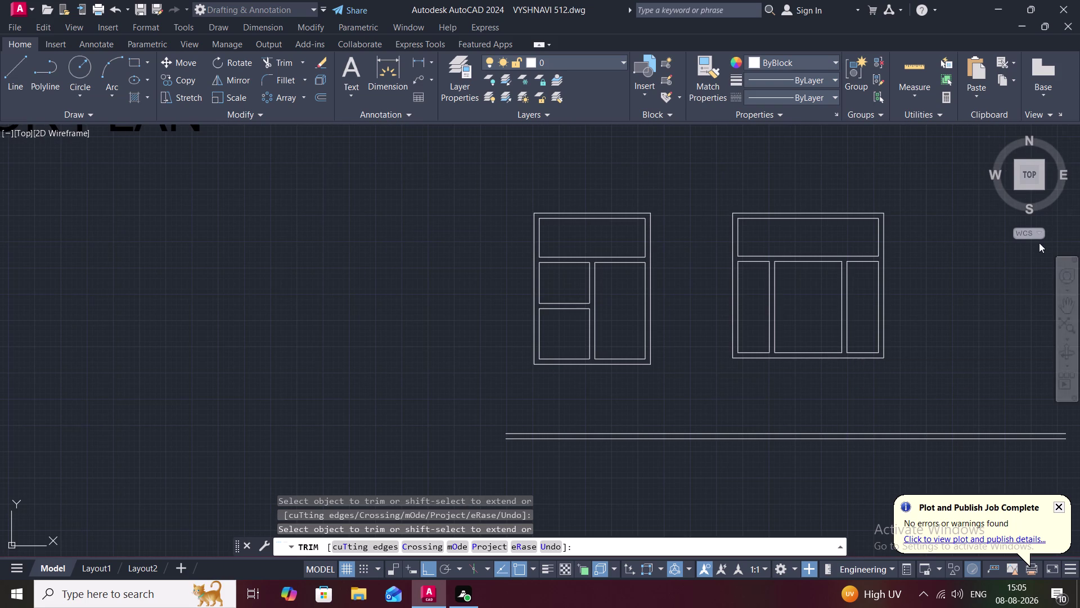
middle_drag(955, 290, 831, 389)
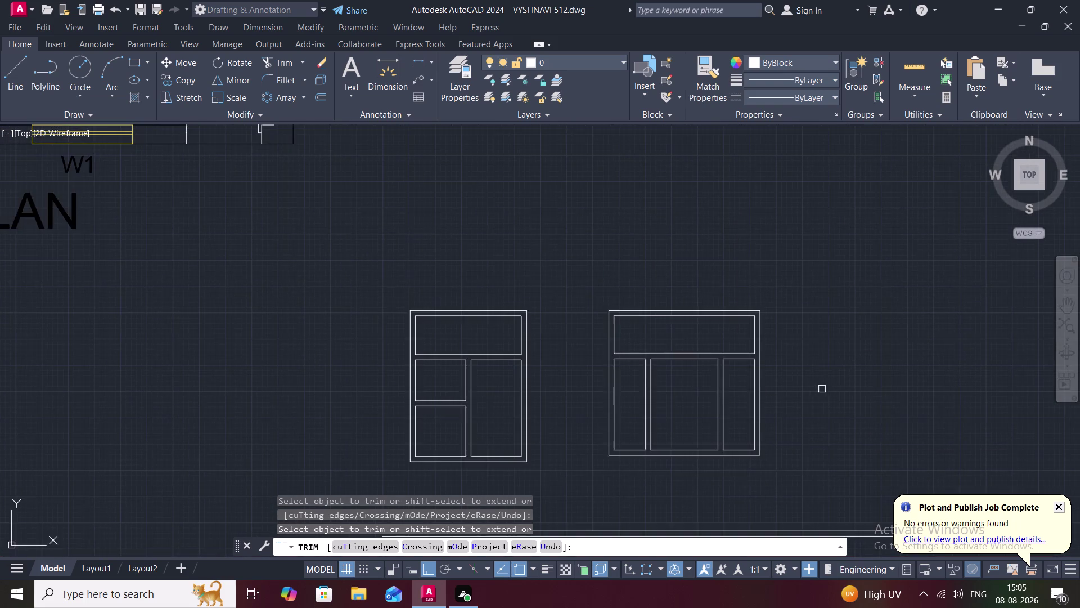
scroll(down, 3)
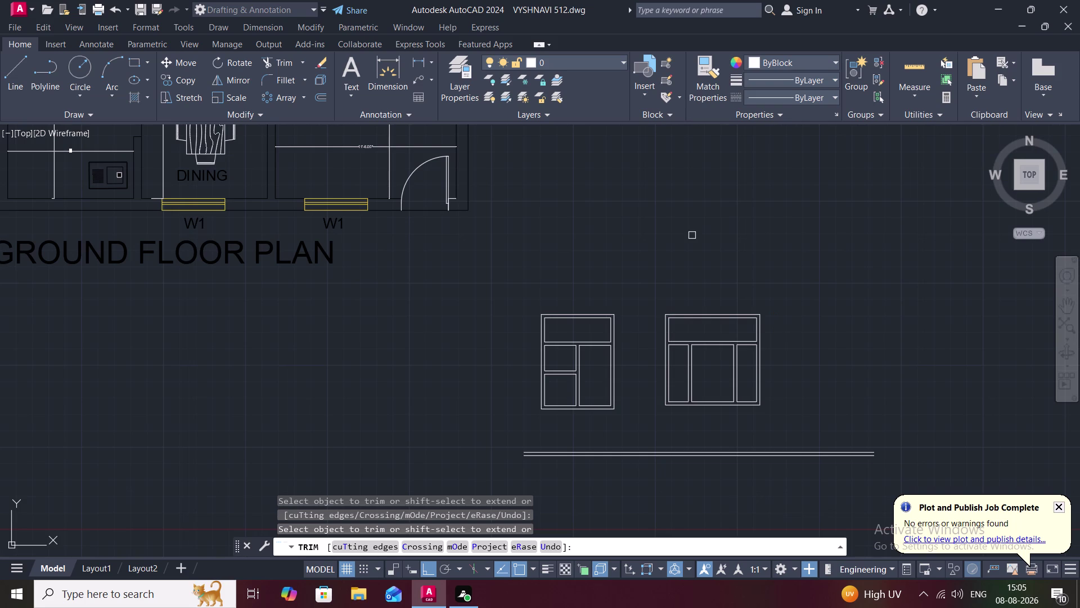
key(Escape)
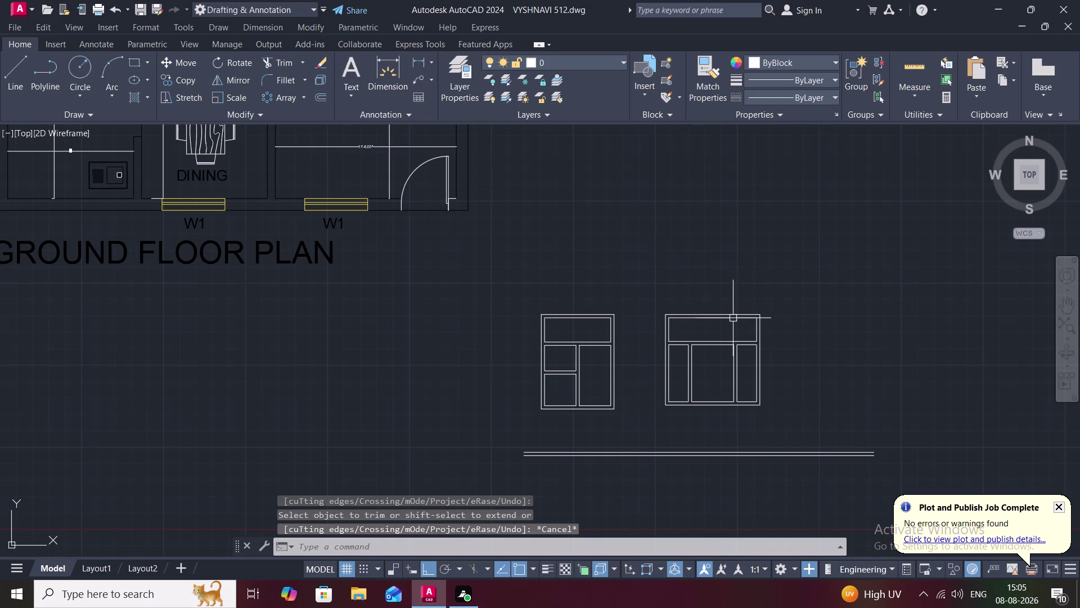
scroll(up, 3)
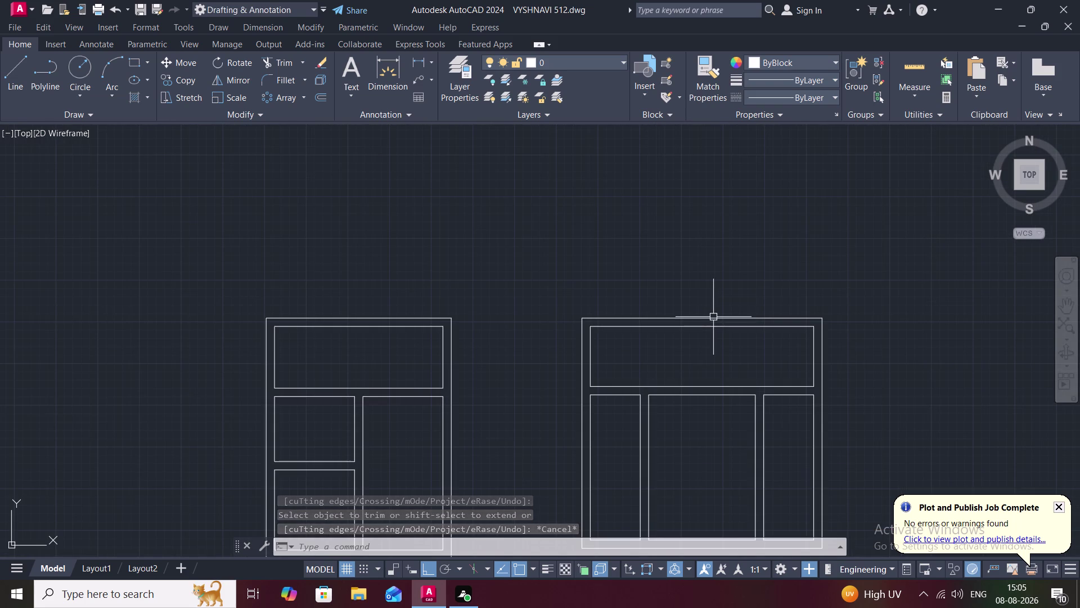
middle_drag(709, 258, 721, 198)
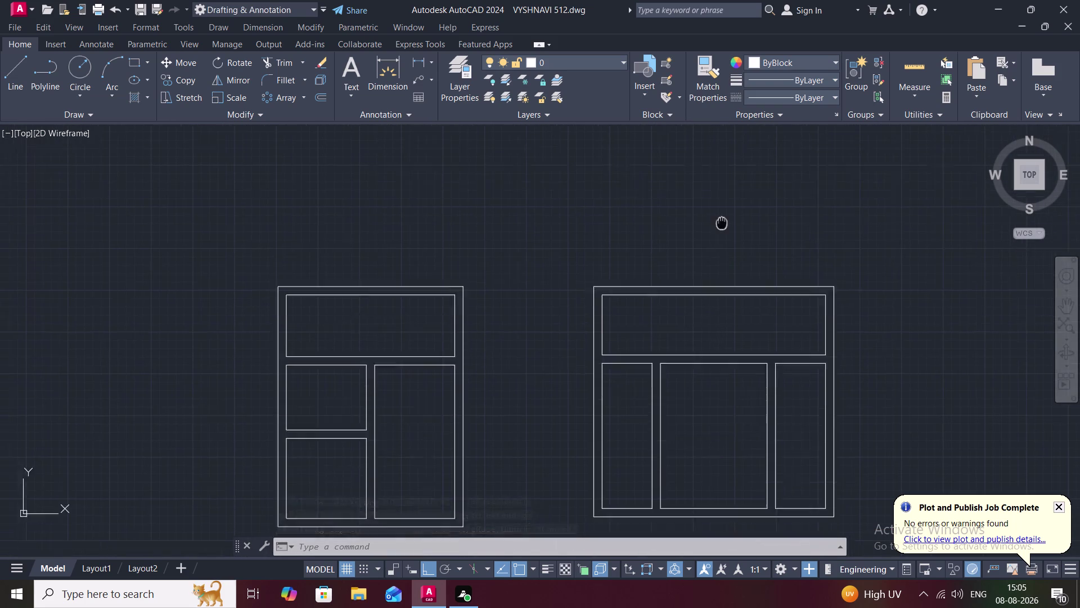
middle_drag(721, 198, 721, 192)
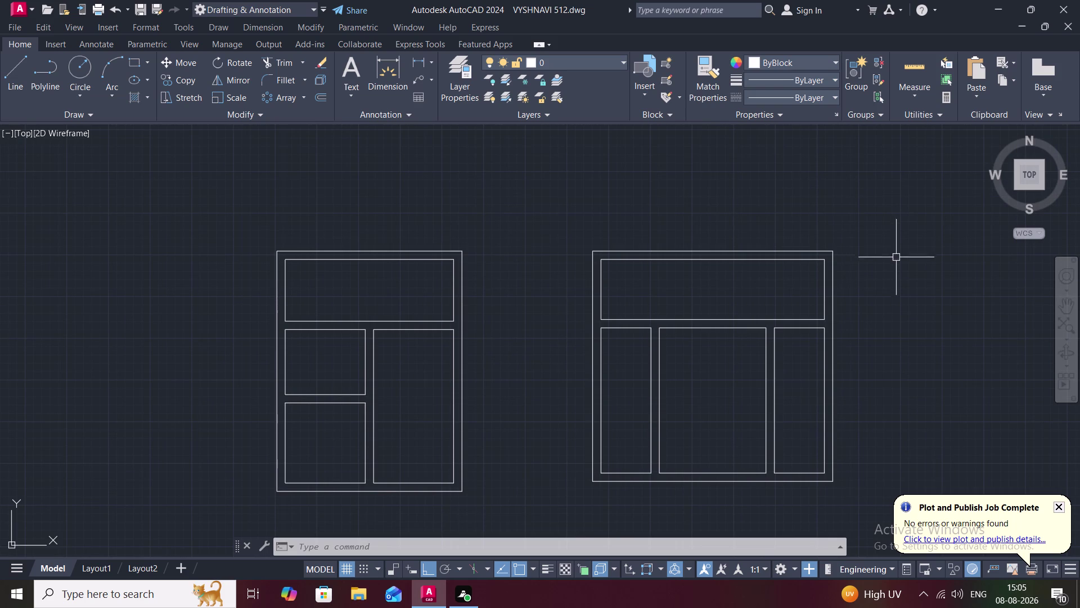
middle_drag(902, 286, 725, 270)
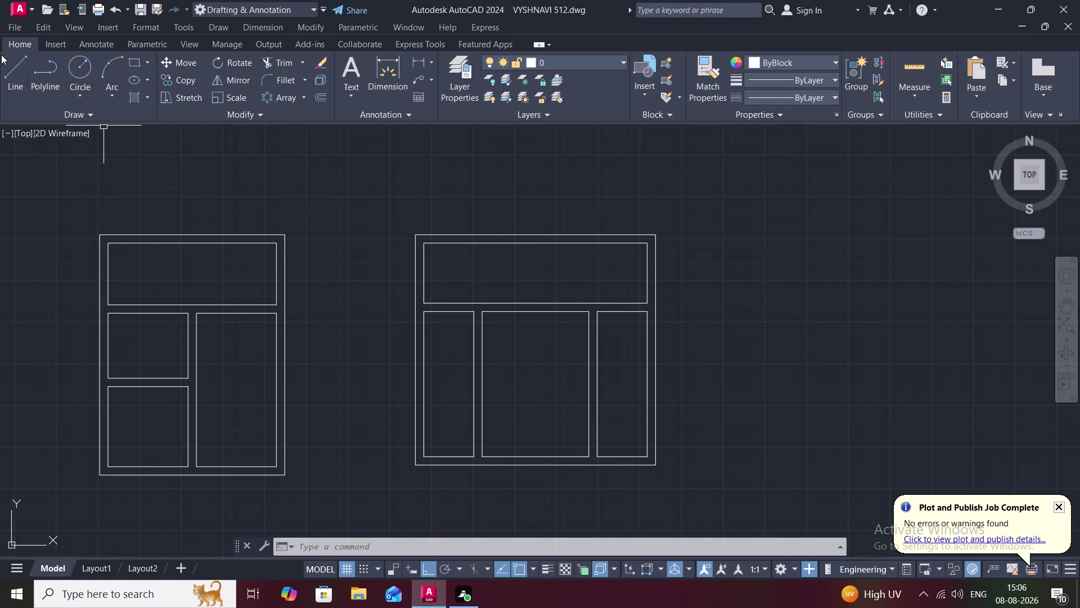
Draw a 6' by 6' rectangle using the Dimensions option, right of both cabinet elevations.
click(141, 59)
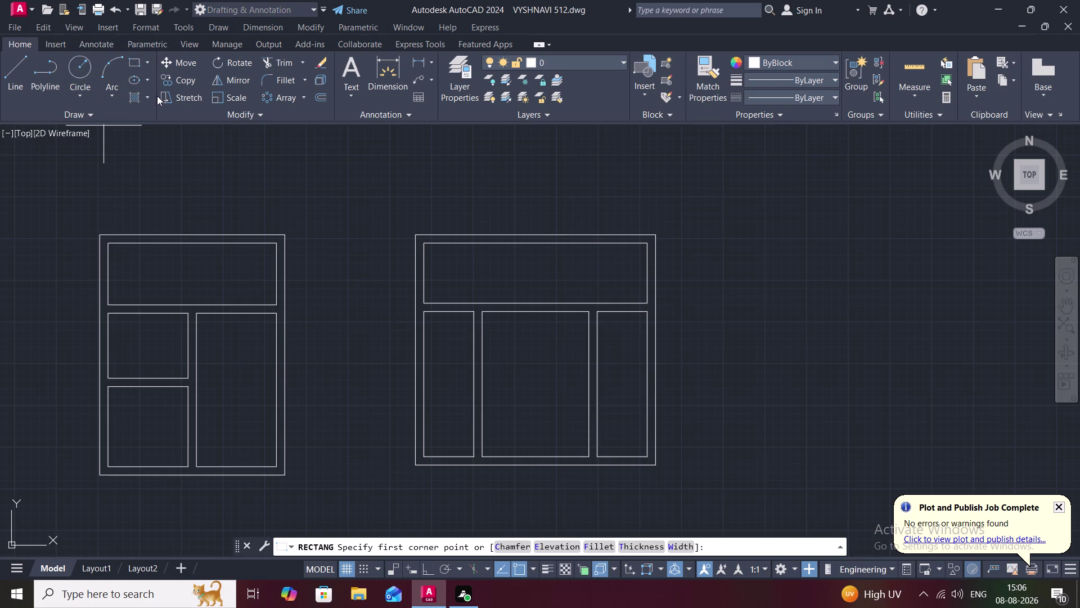
click(852, 319)
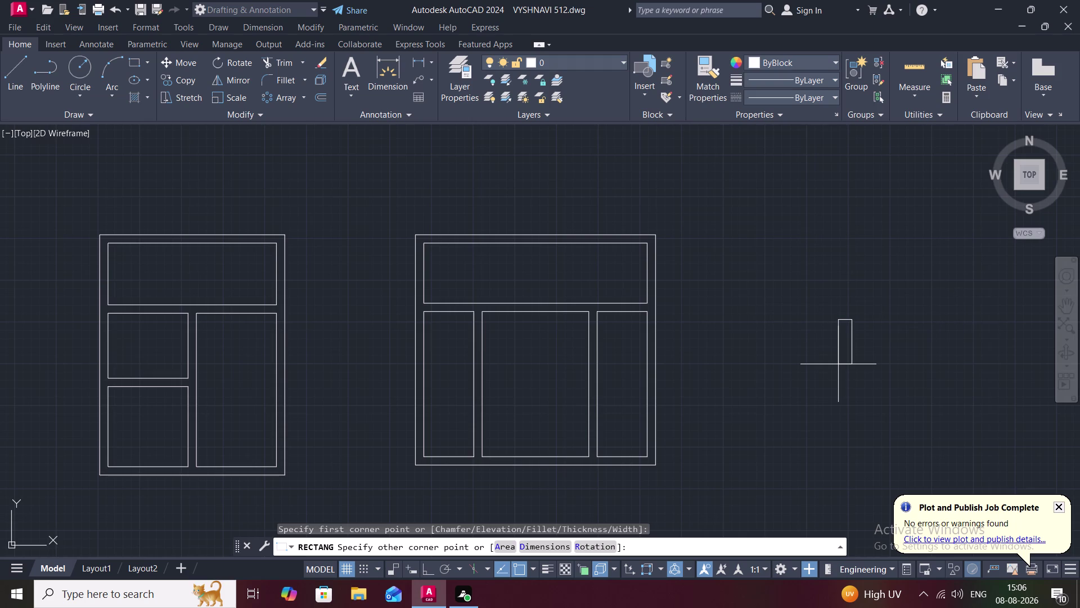
text(D)
key(space)
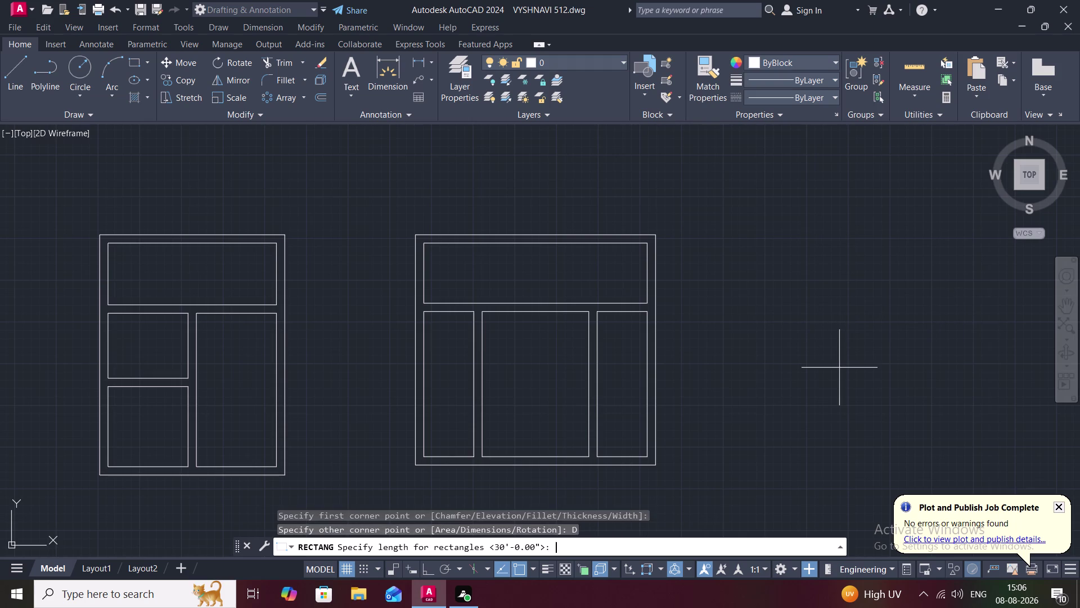
text(6')
key(space)
text(6)
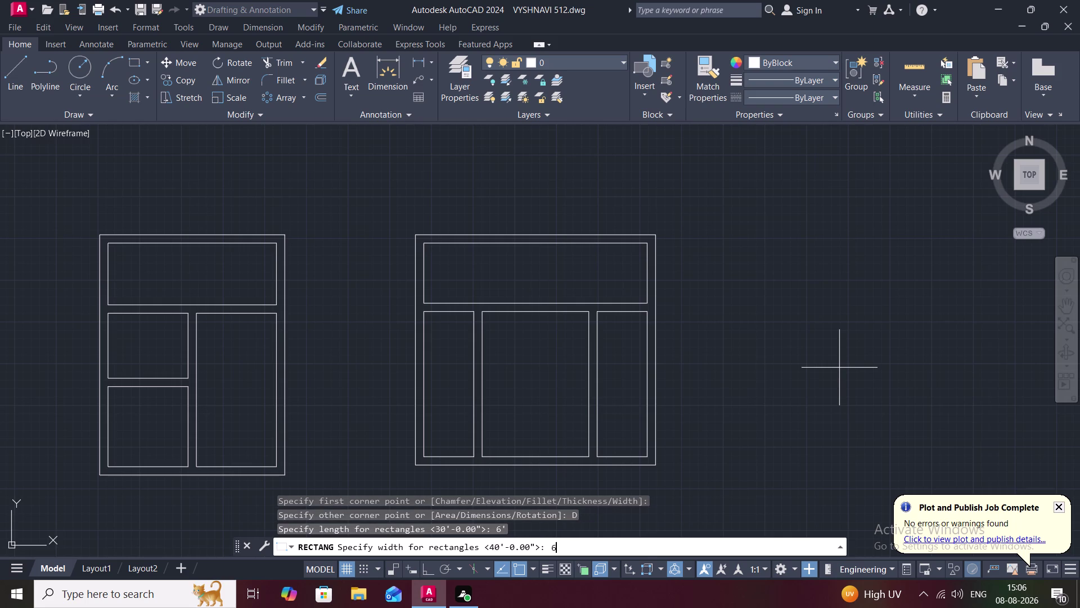
text(')
key(space)
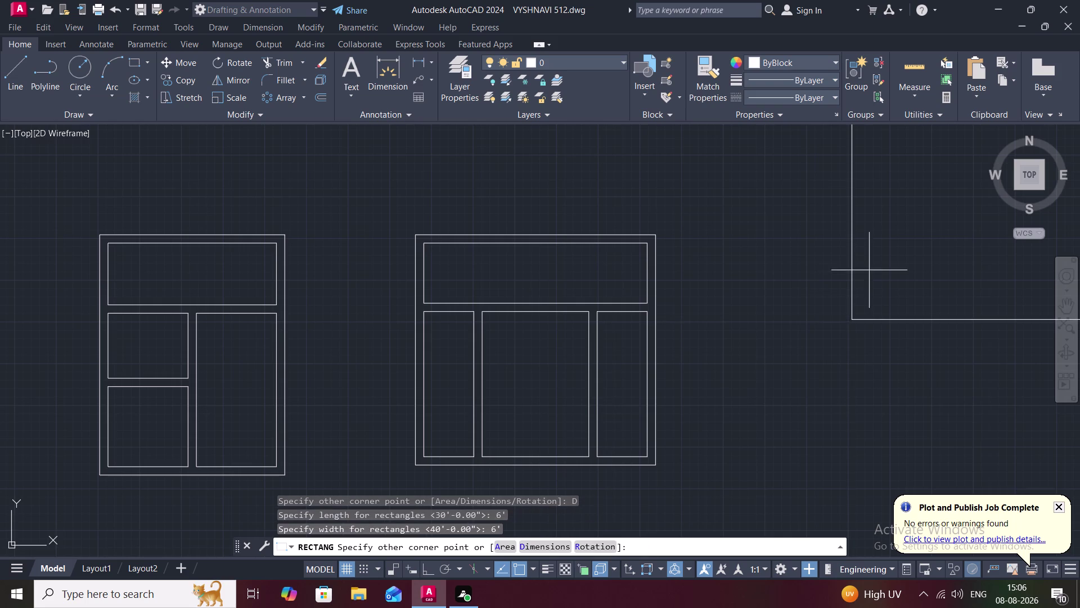
click(855, 335)
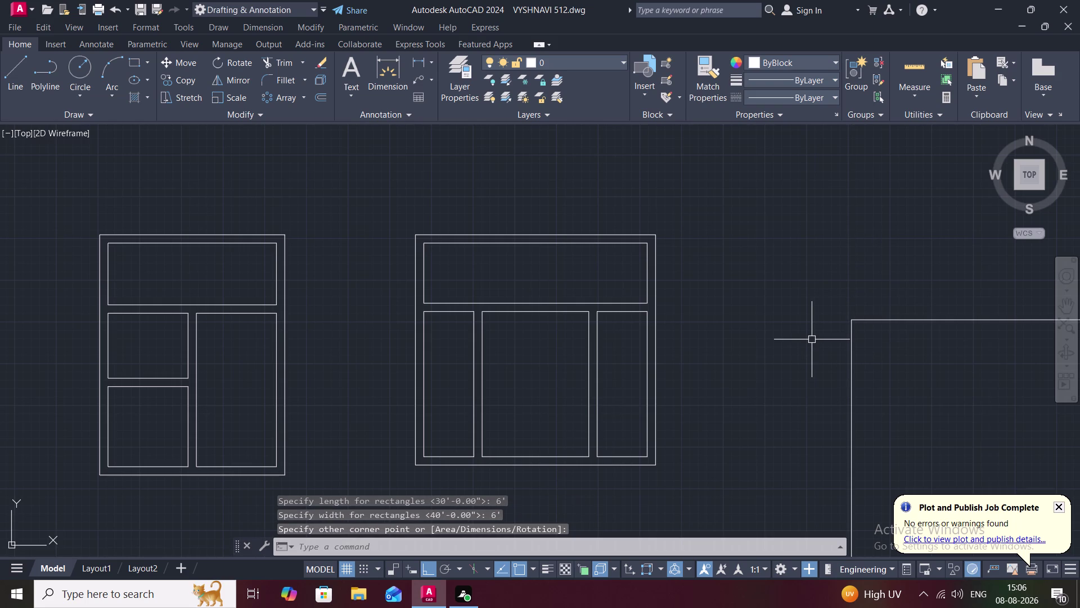